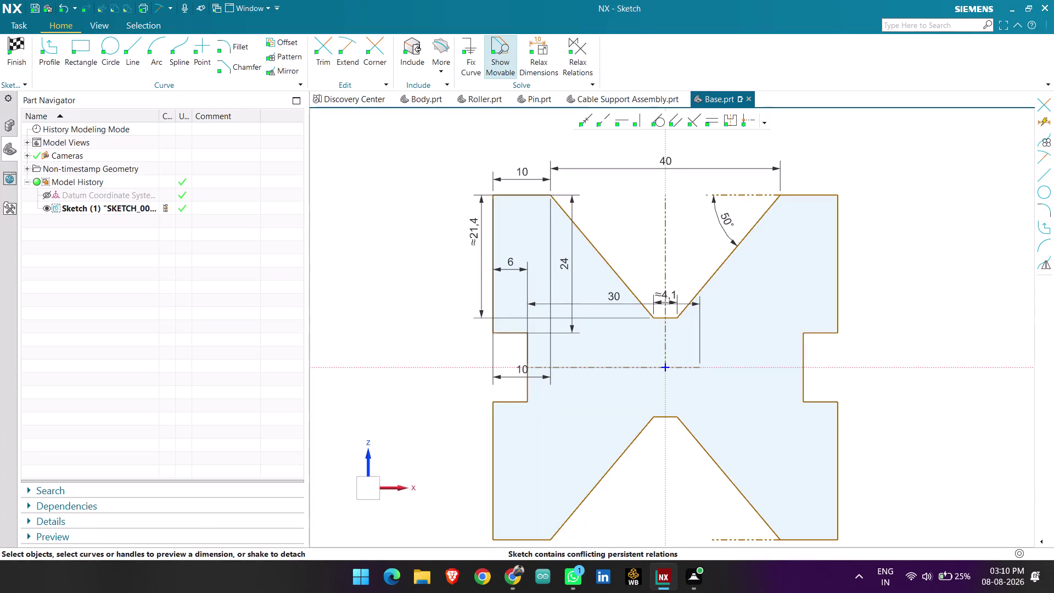
Dimension the top groove bottom corner to the top-right corner (≈21.4), then open its value.
key(d)
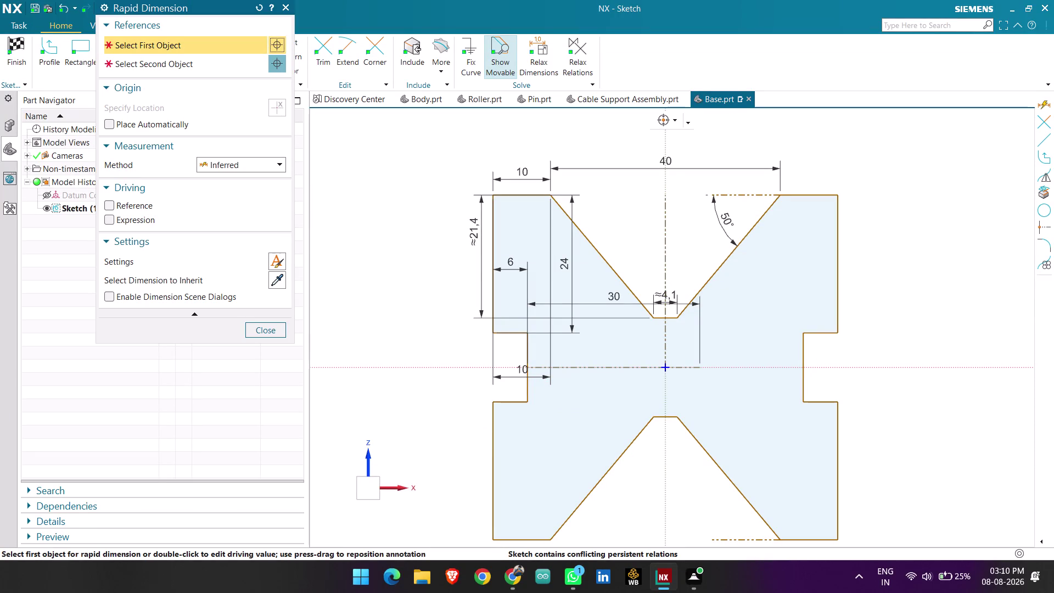
click(663, 318)
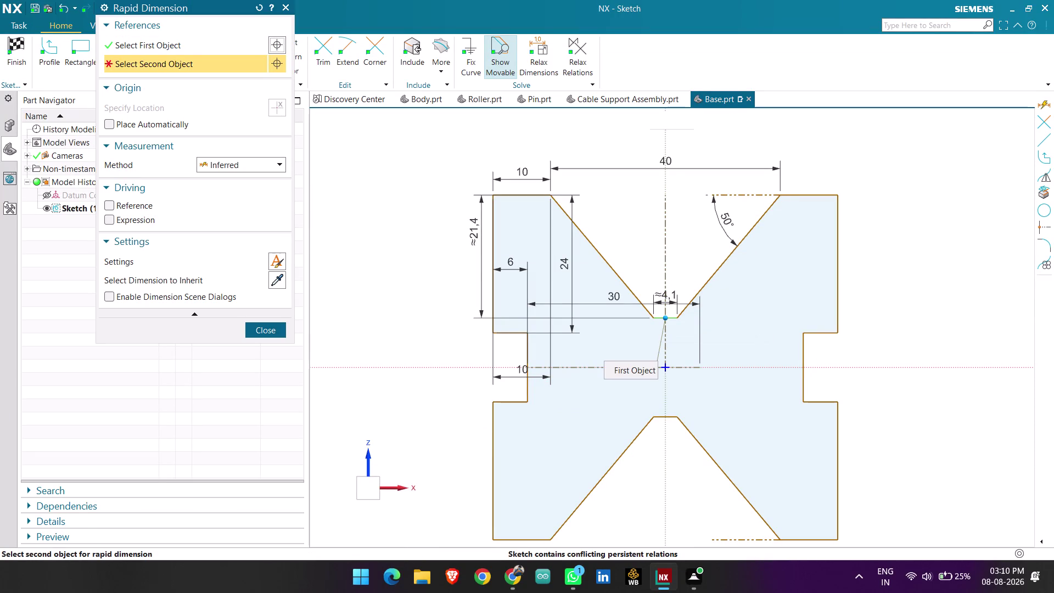
click(841, 196)
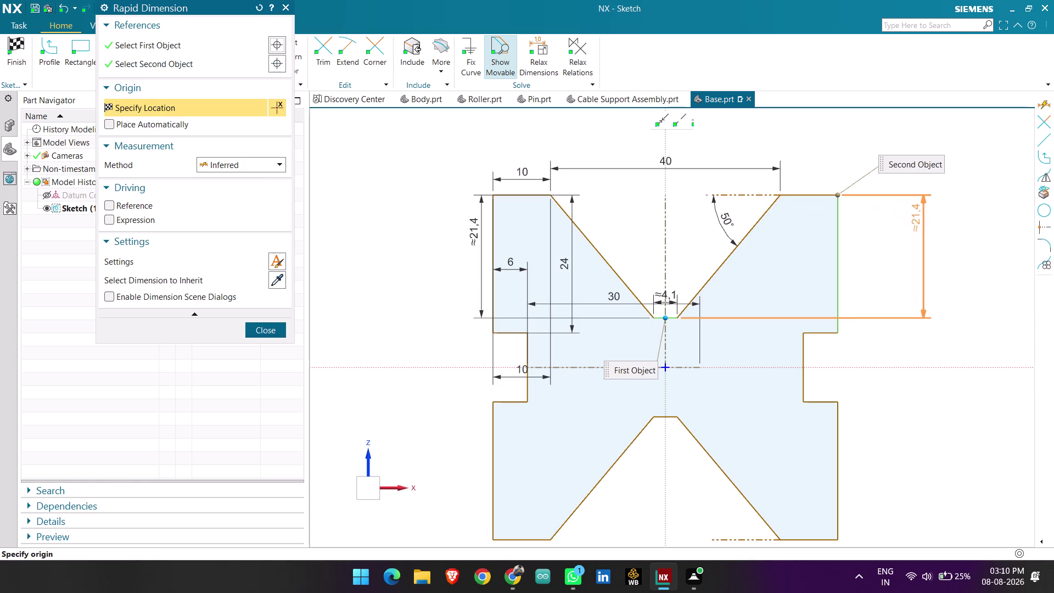
click(919, 229)
key(Escape)
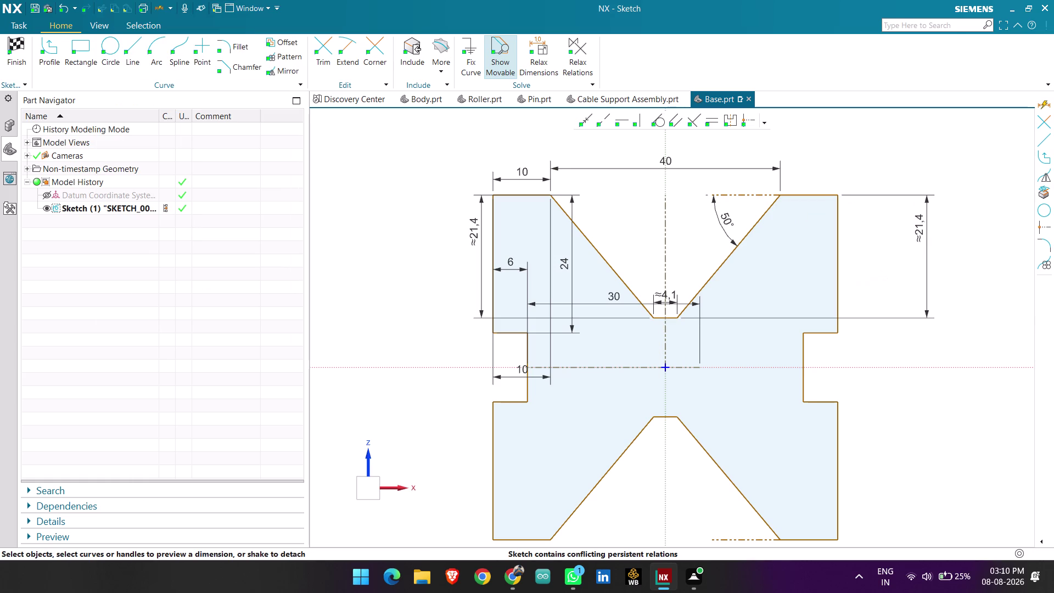
double_click(920, 228)
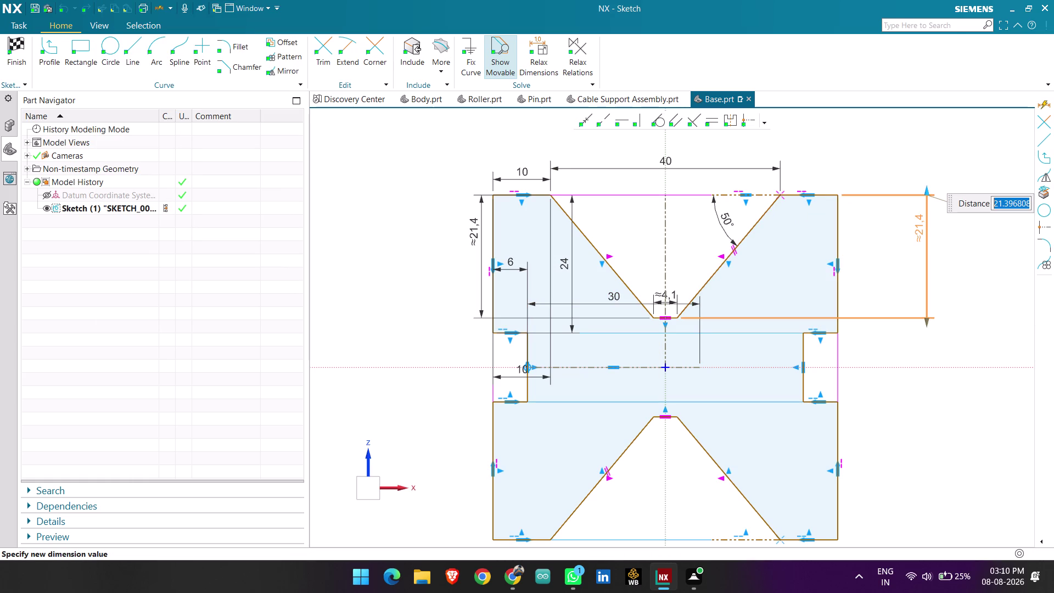
Set the new dimension to 20, then undo the groove distortion it caused.
text(20)
key(Return)
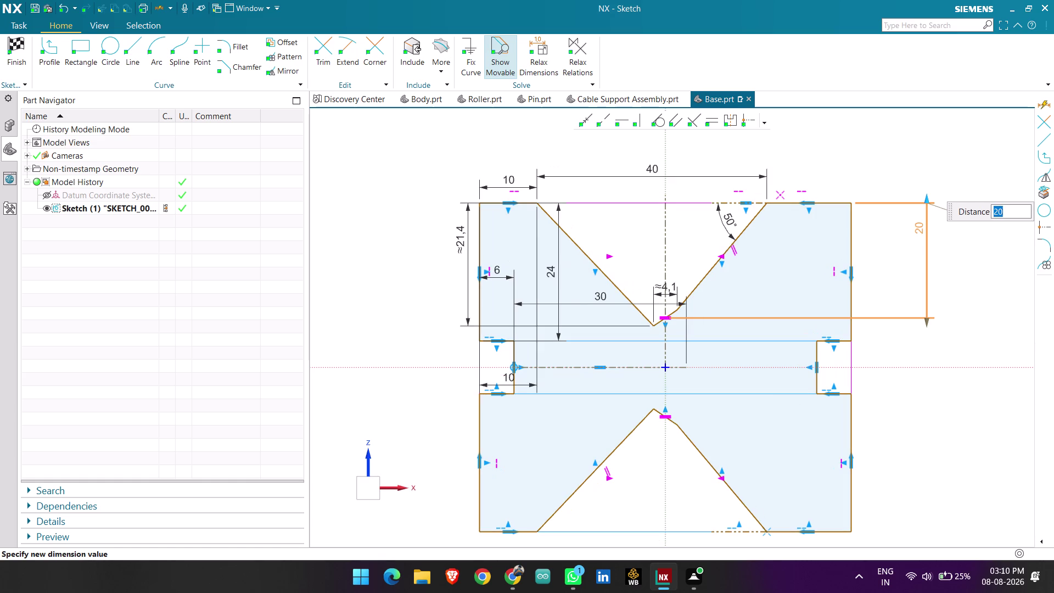
middle_click(976, 382)
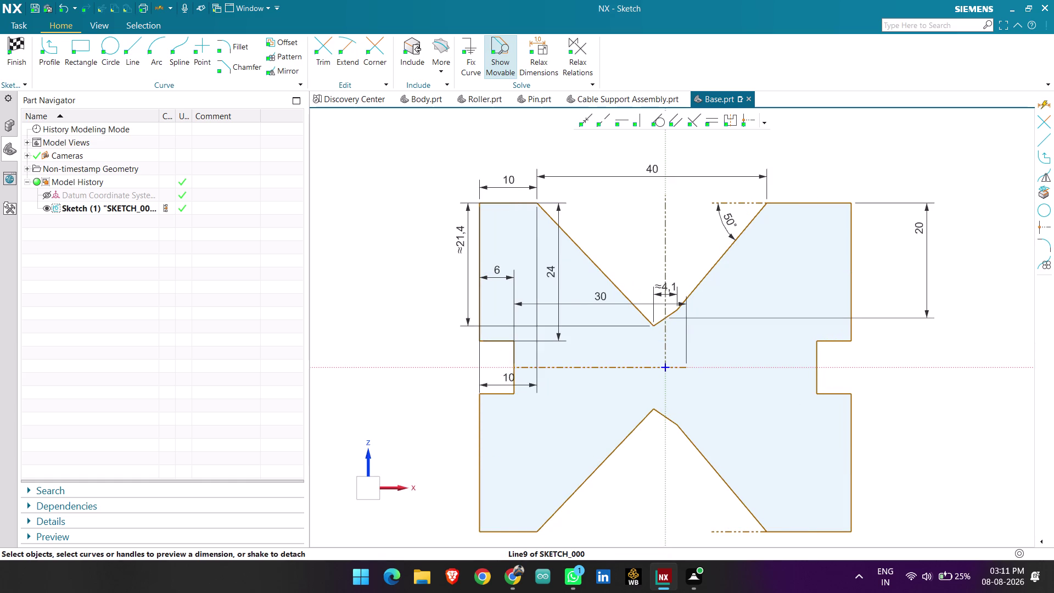
key(ctrl+z)
Delete the ≈4.1 groove-bottom dimension and change the right ≈21.4 dimension to 20.
click(675, 294)
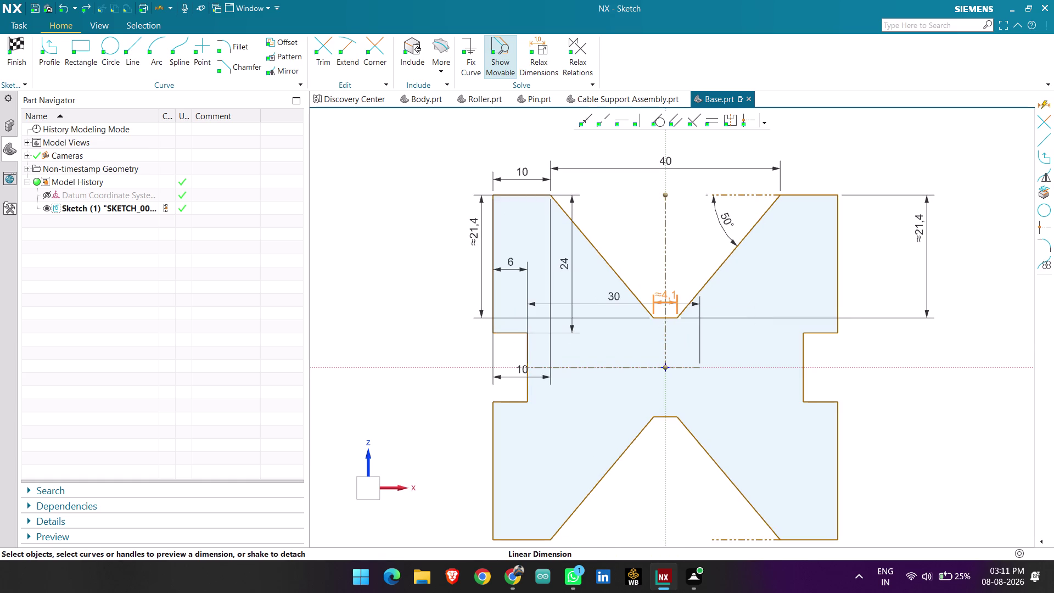
key(Delete)
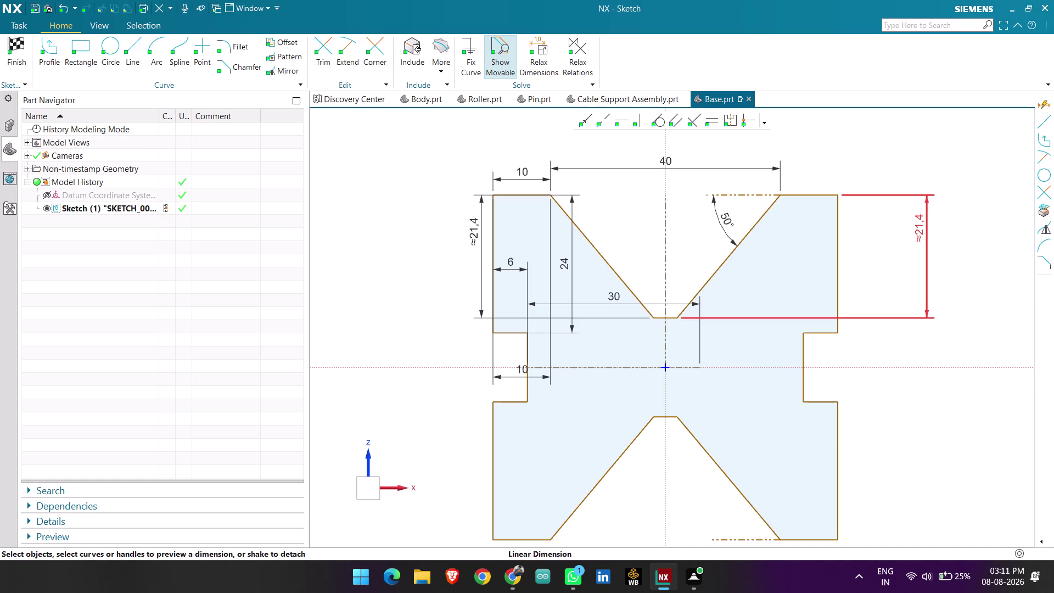
double_click(918, 231)
text(2)
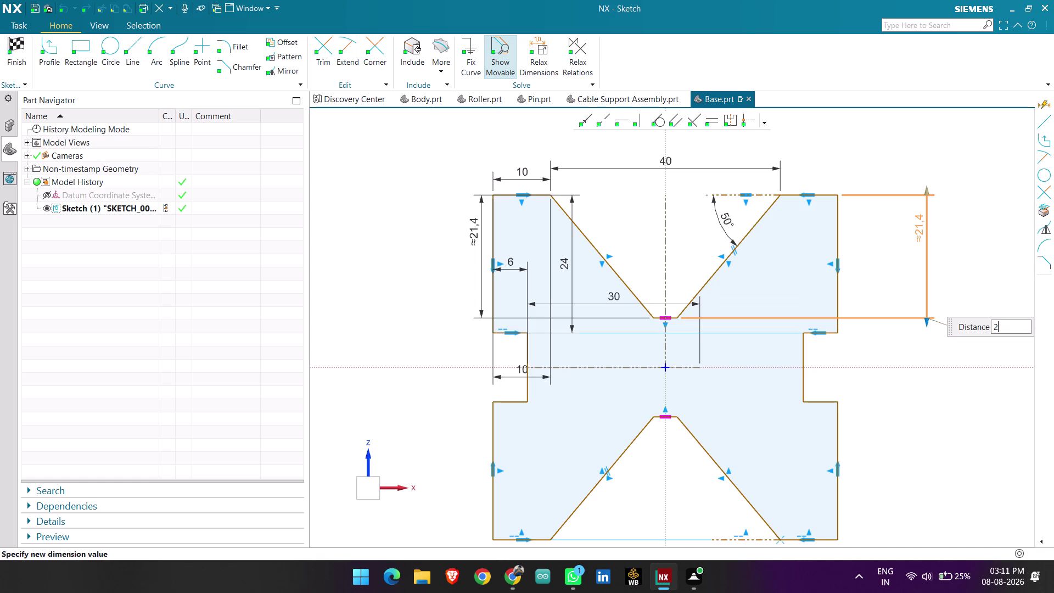
text(0)
key(Return)
key(Return)
middle_click(893, 248)
Undo the distortion again, delete the right ≈21.4 dimension, and start Make Collinear.
scroll(up, 3)
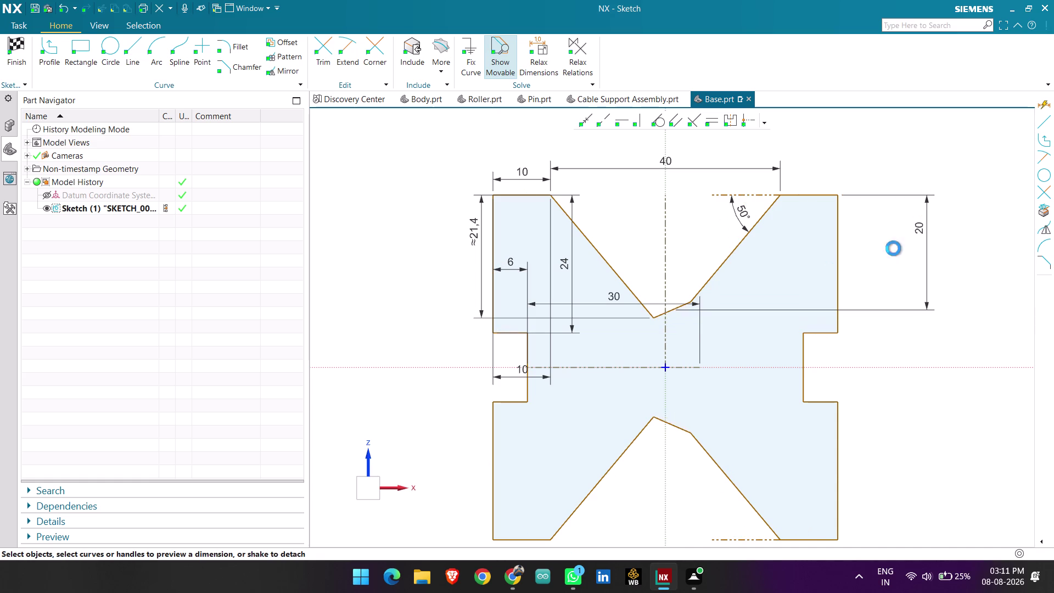
scroll(down, 3)
scroll(up, 3)
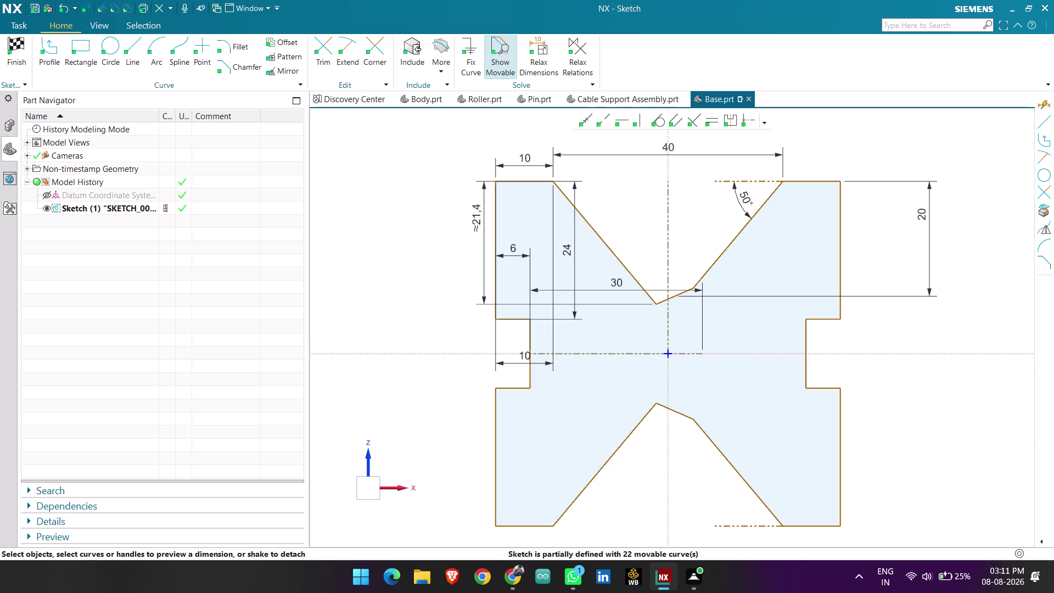
drag(613, 288, 613, 359)
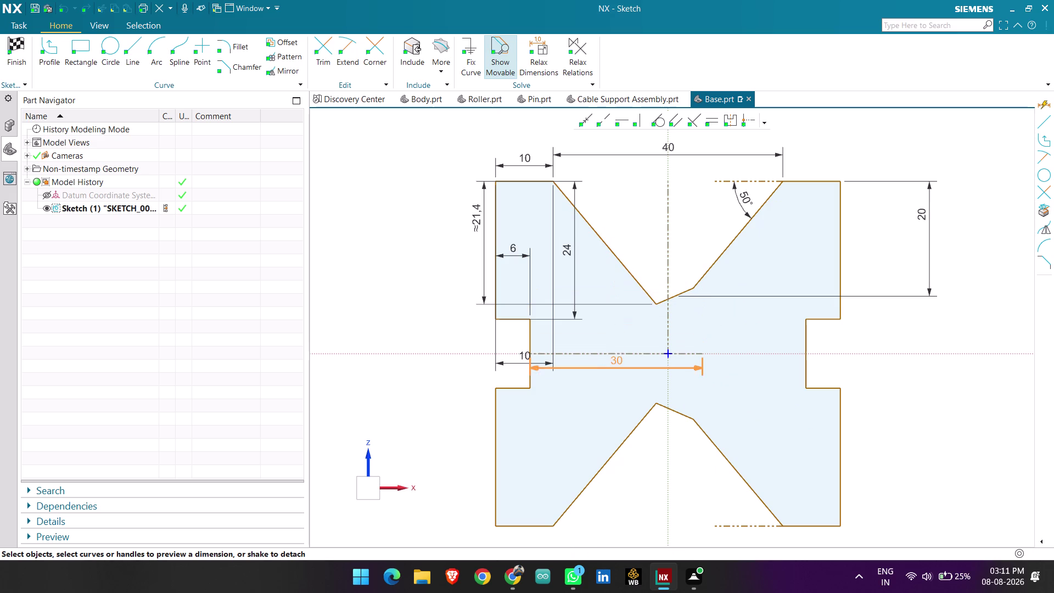
drag(612, 359, 614, 374)
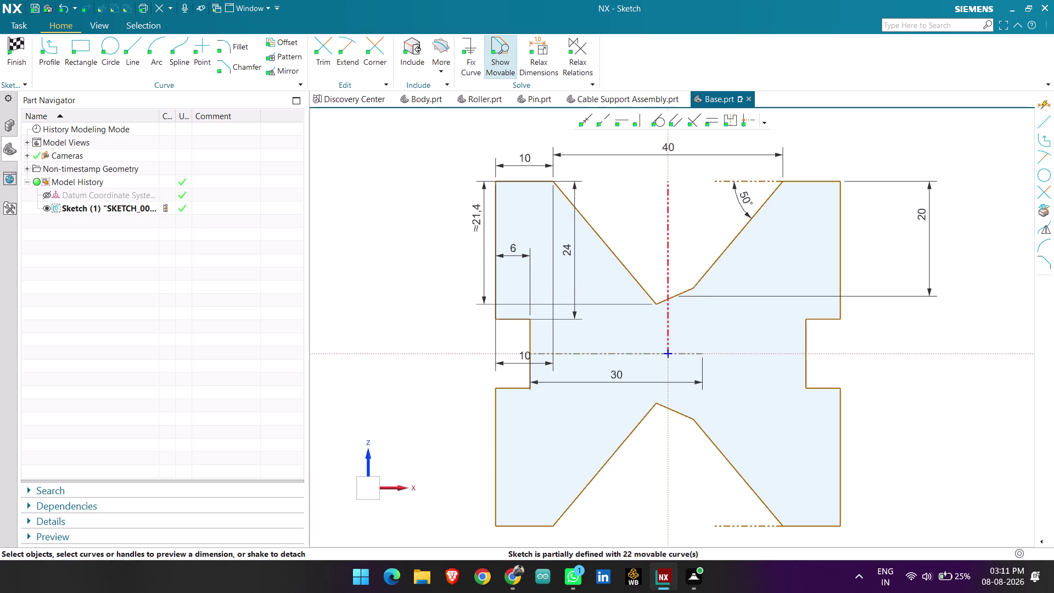
scroll(down, 3)
scroll(up, 3)
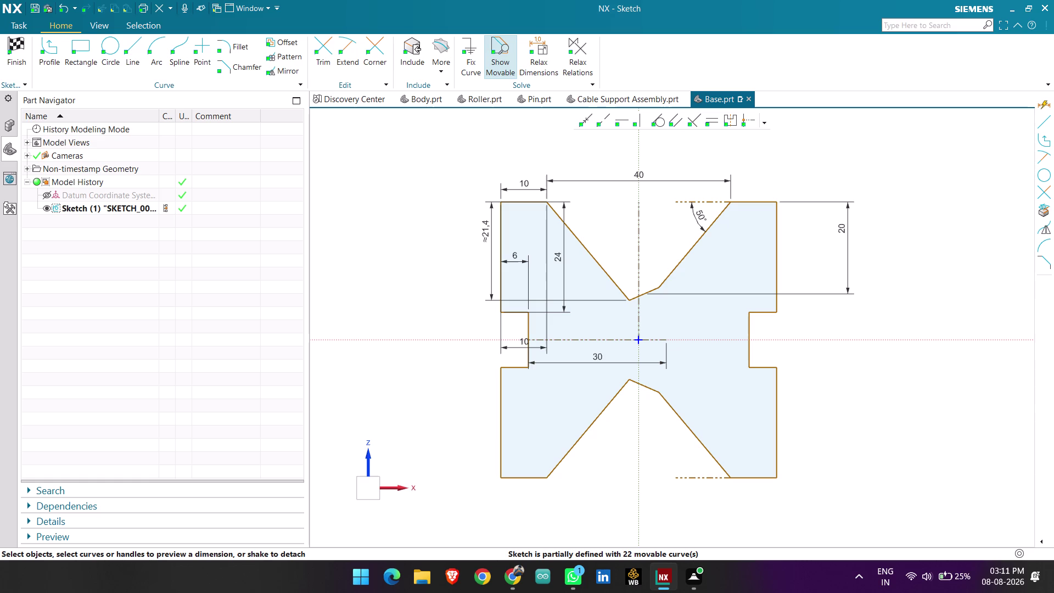
key(ctrl+z)
key(ctrl+z)
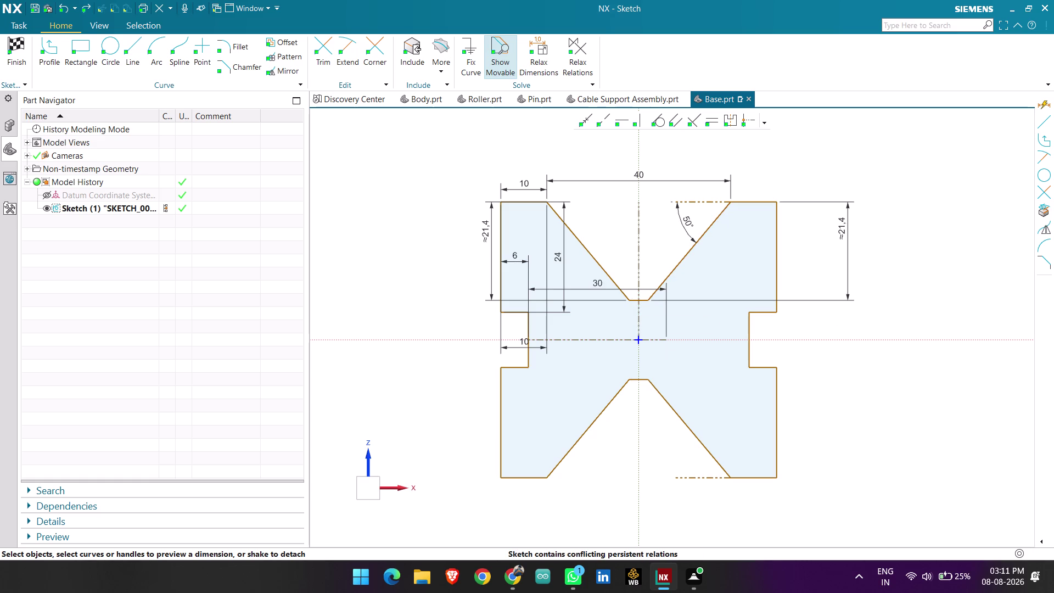
click(845, 240)
key(Delete)
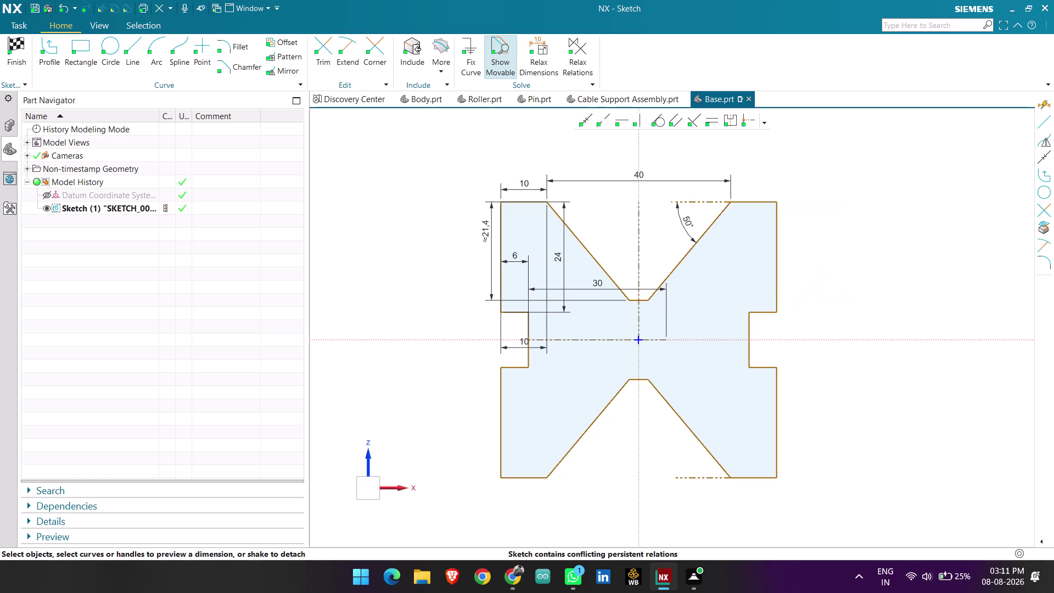
key(c)
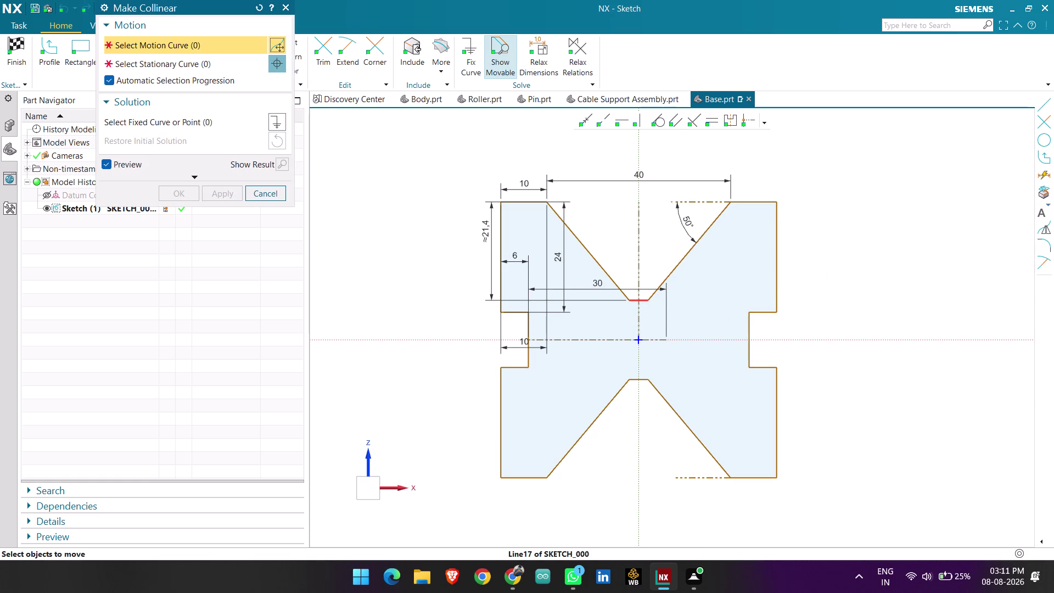
click(267, 193)
key(d)
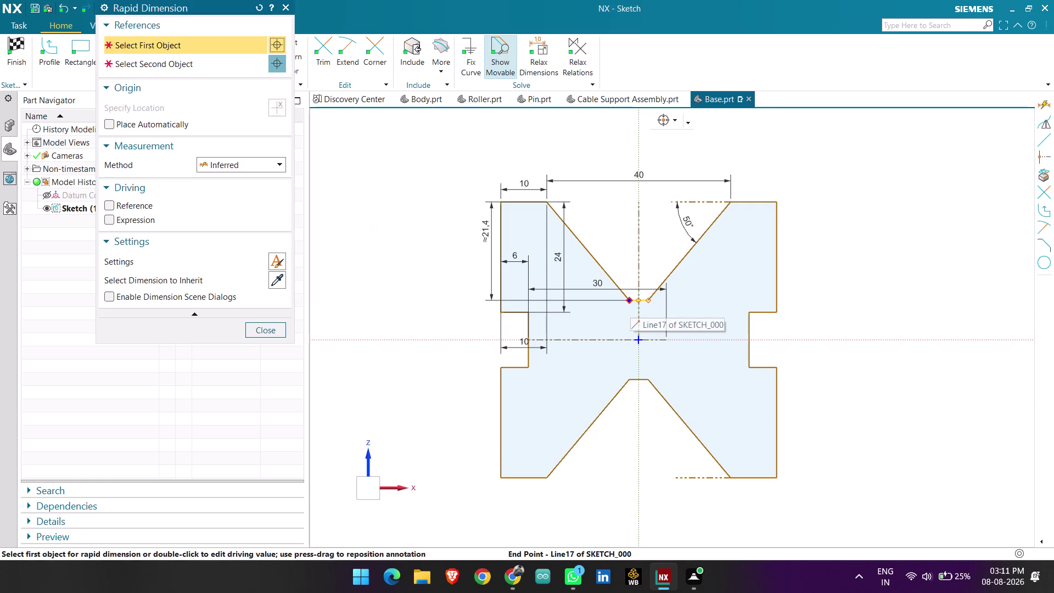
click(630, 301)
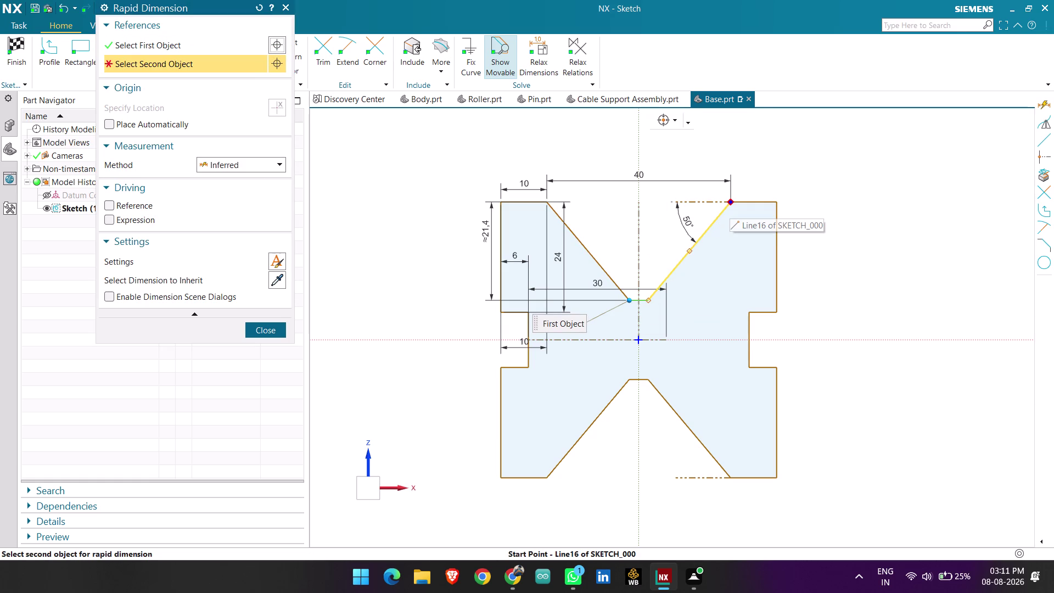
click(730, 204)
click(861, 231)
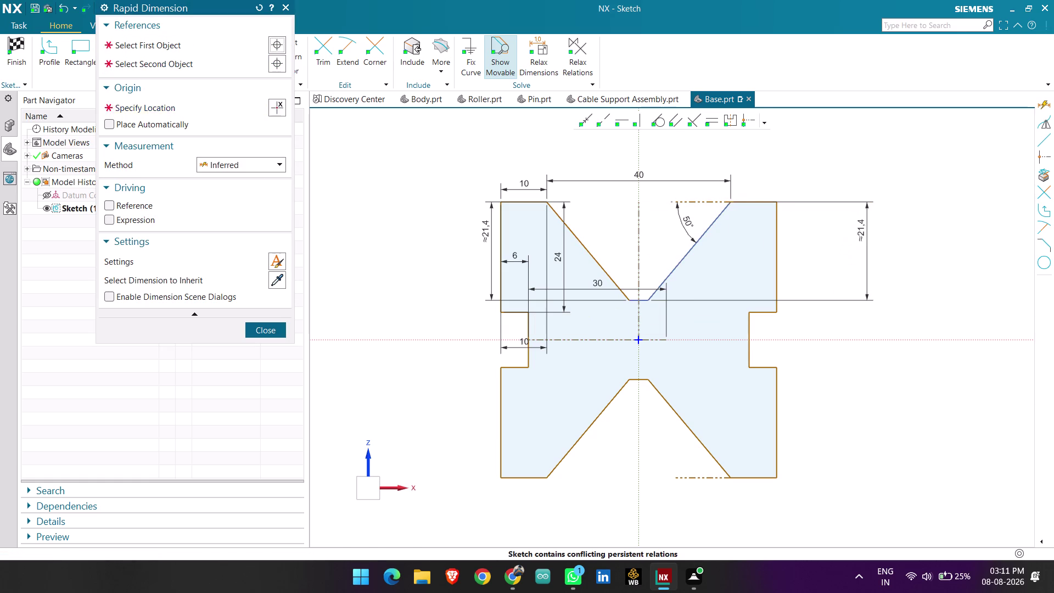
key(Escape)
double_click(858, 235)
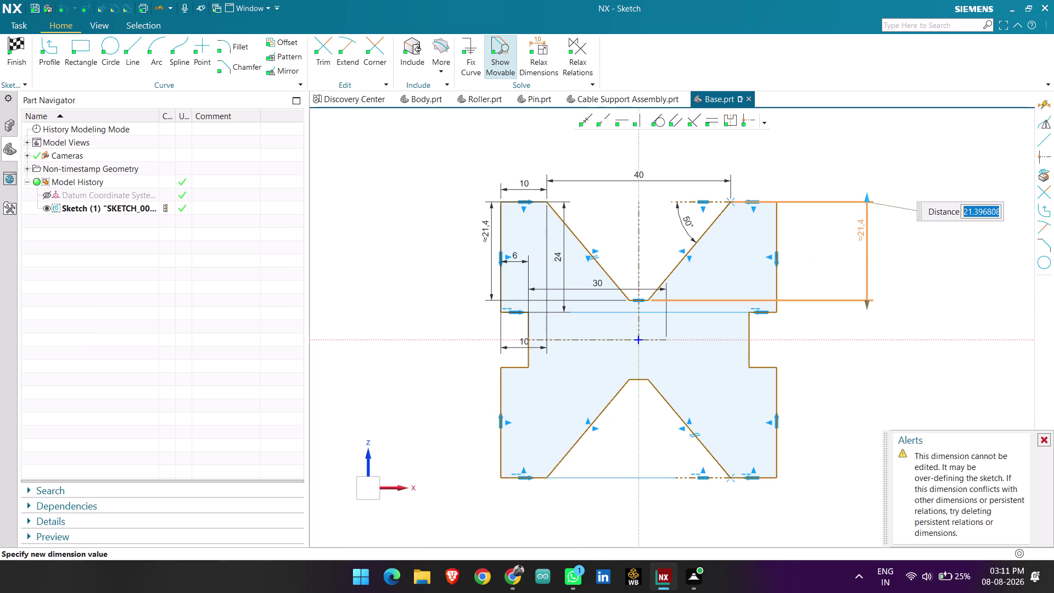
text(20)
key(Return)
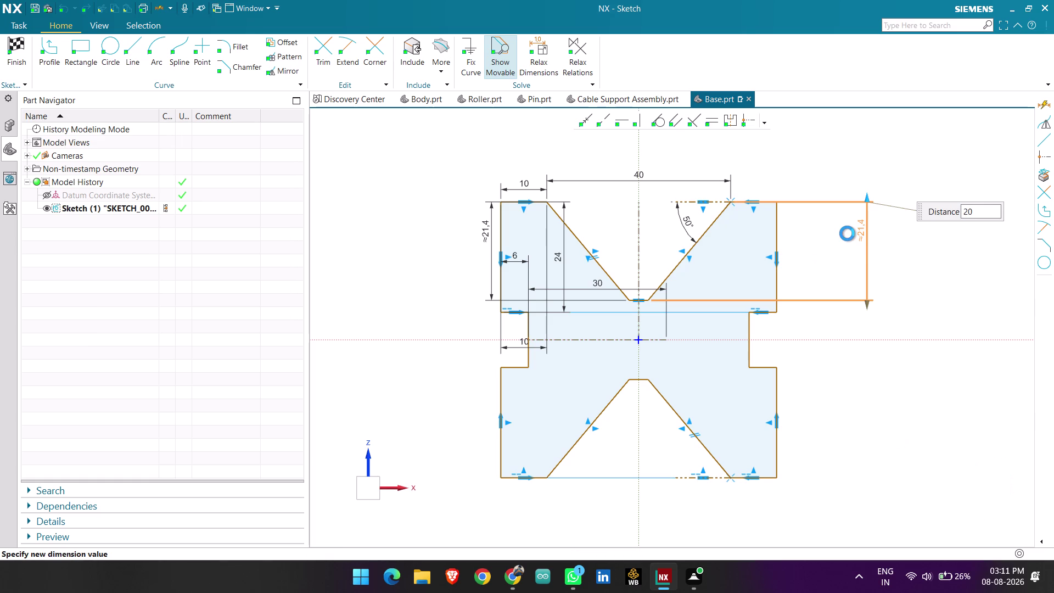
click(527, 309)
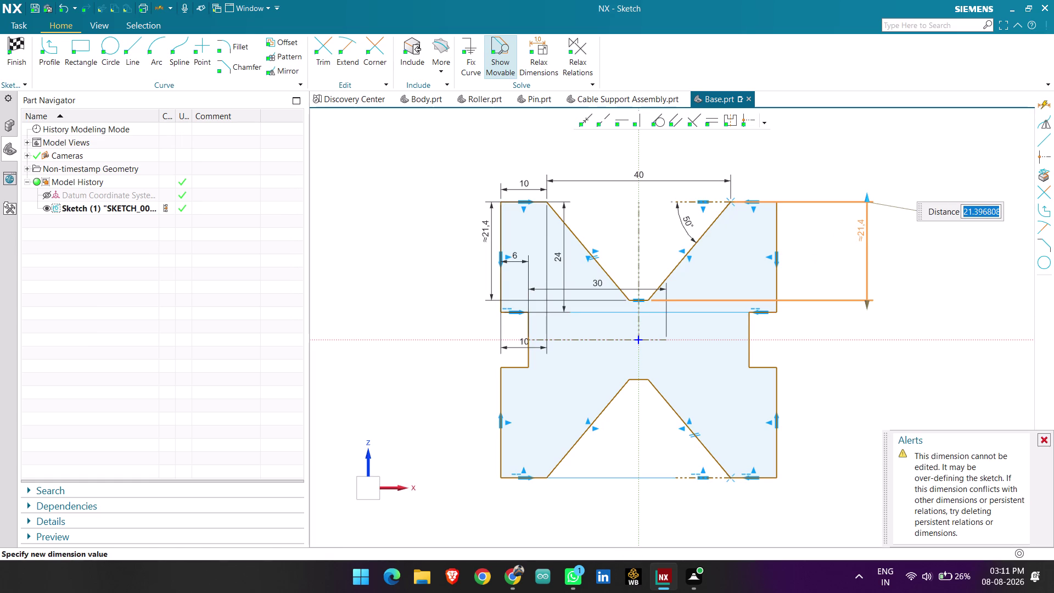
key(Escape)
click(869, 229)
key(Delete)
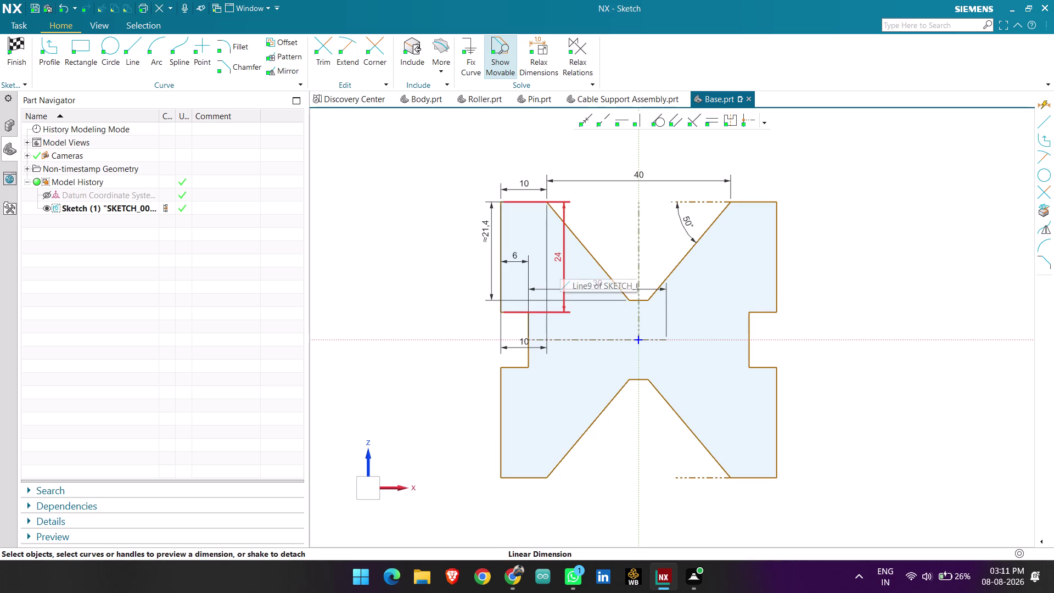
Add vertical dimensions of 24 for the lower notch and 36 for overall height.
drag(560, 265, 444, 265)
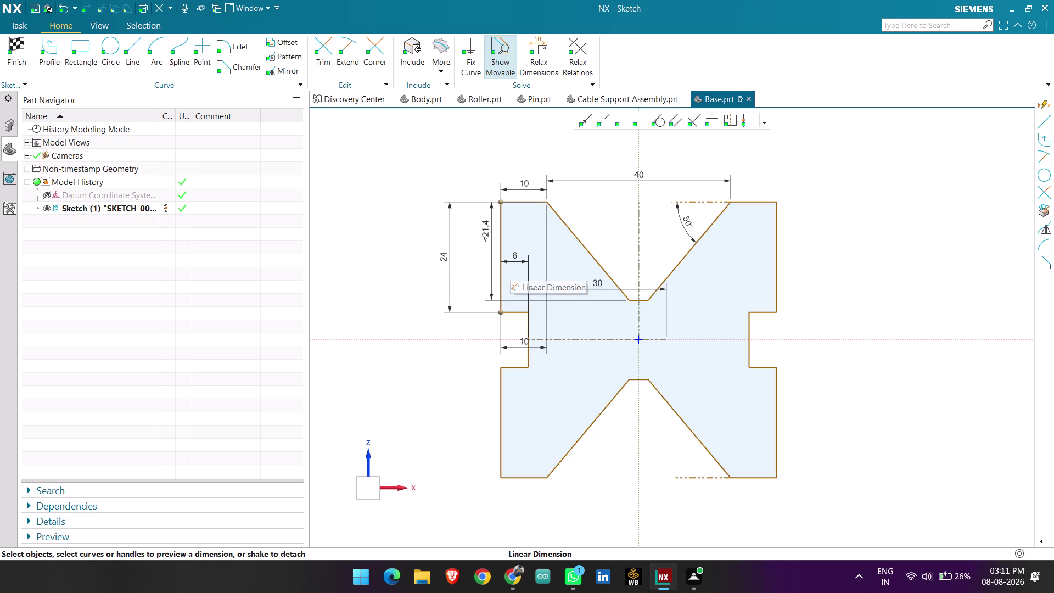
key(d)
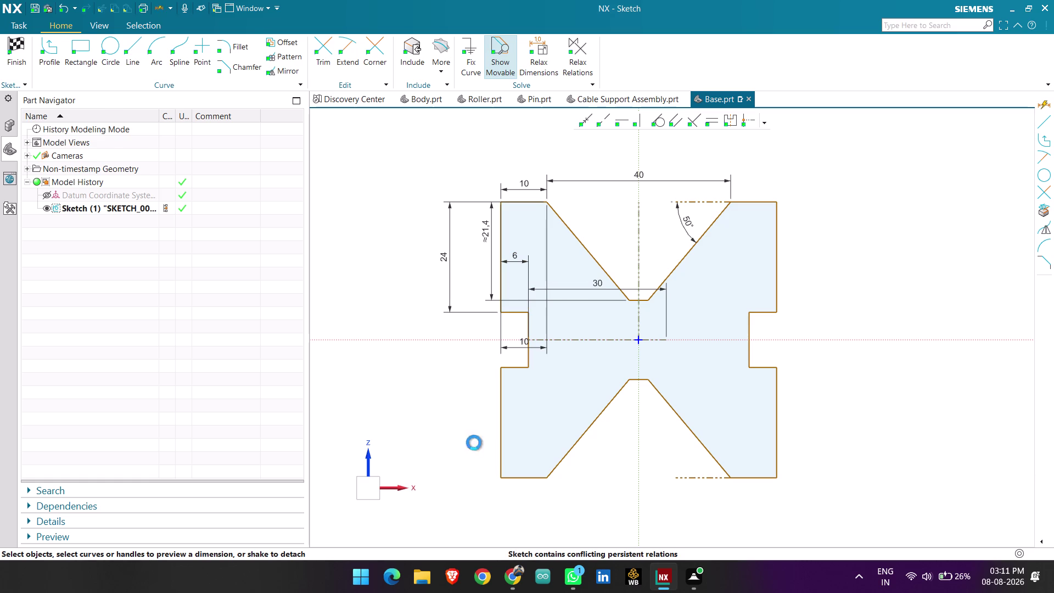
click(500, 477)
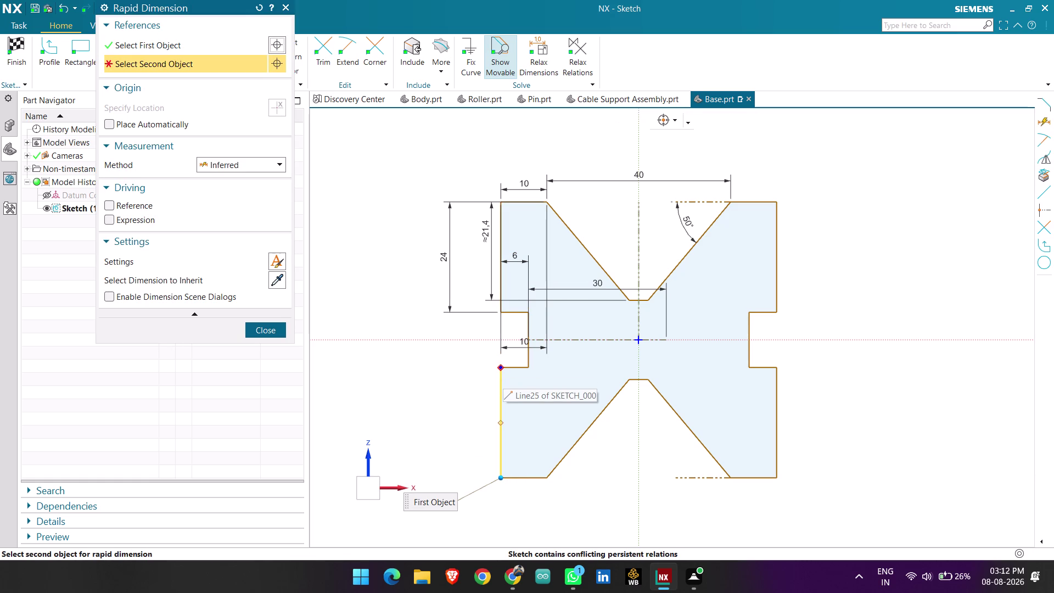
click(503, 370)
click(420, 368)
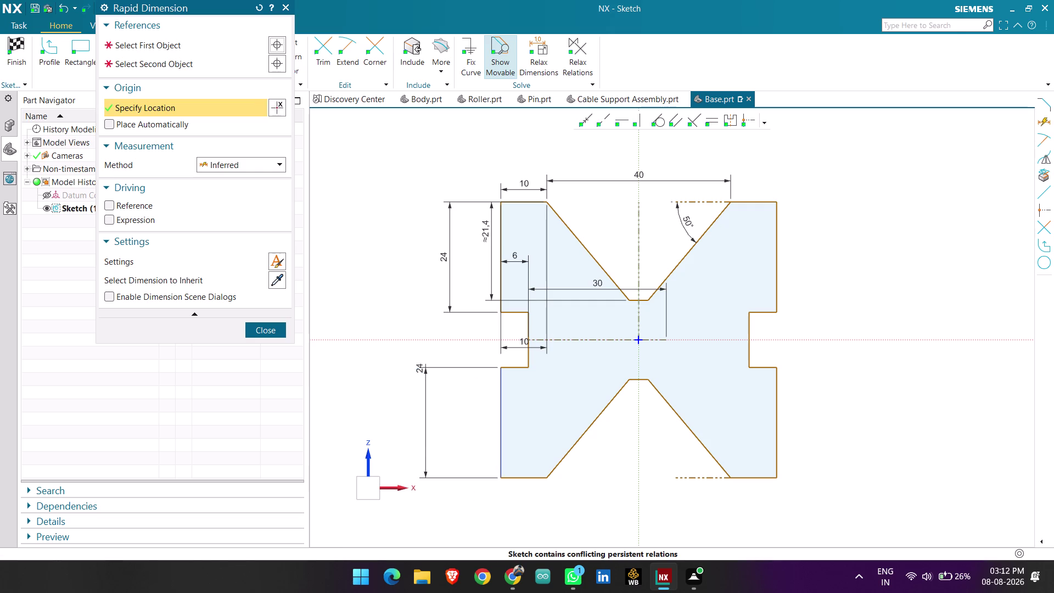
click(503, 478)
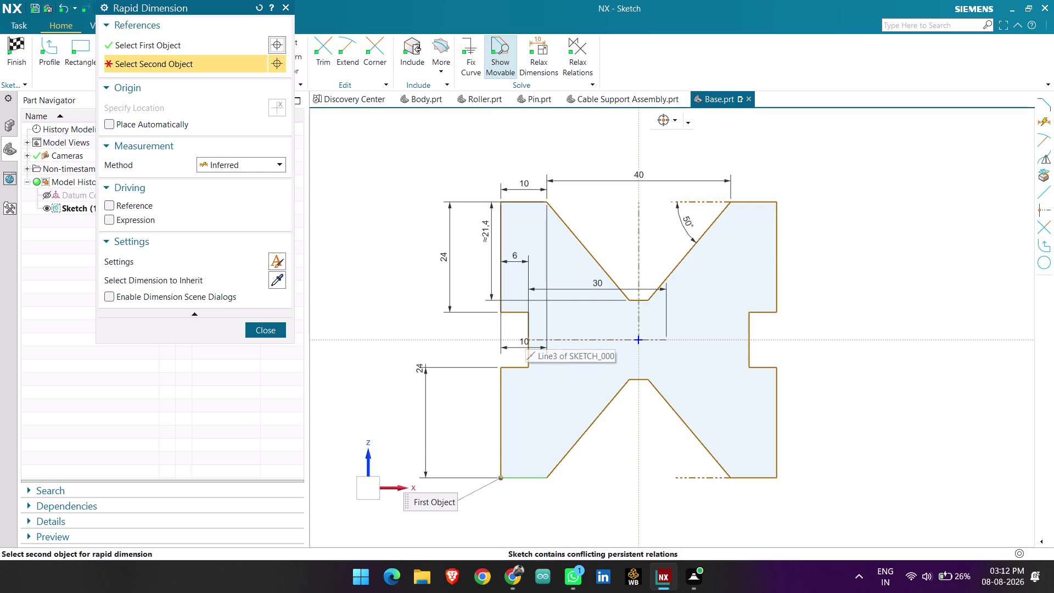
click(501, 314)
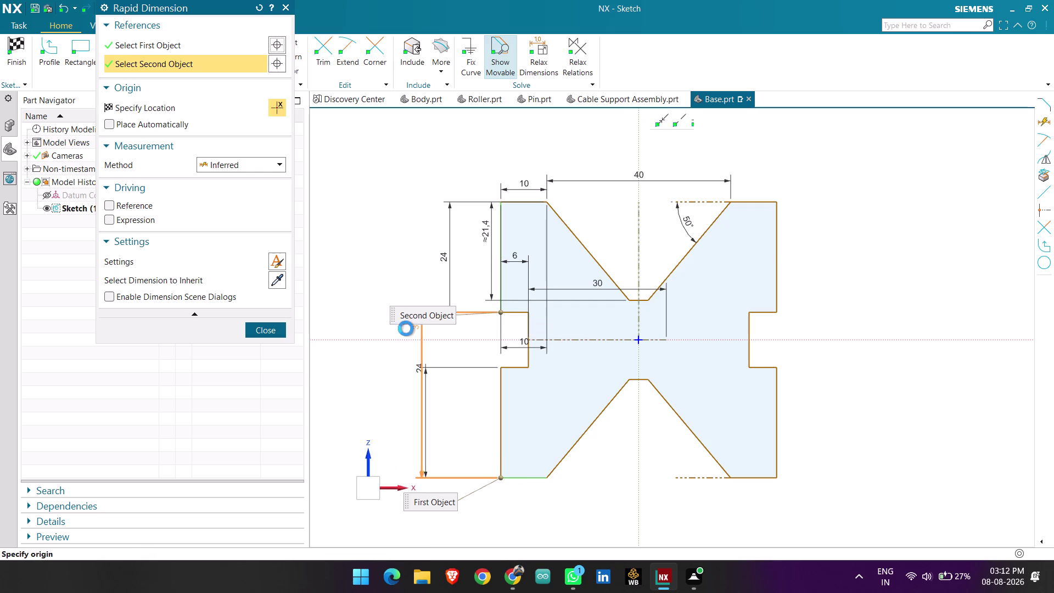
click(367, 367)
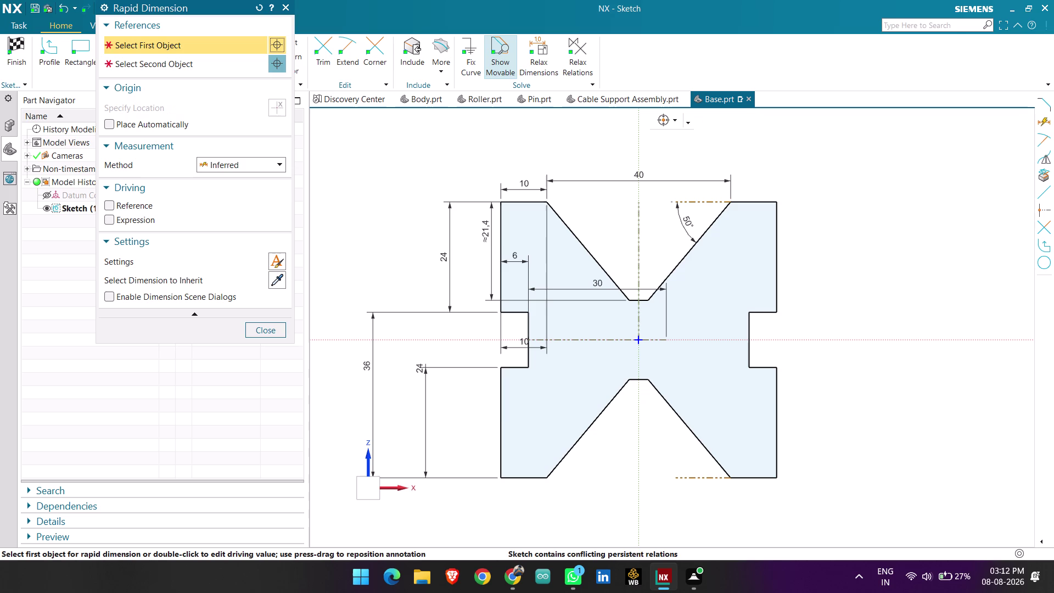
Dimension the lower V-groove depth from the bottom-left corner, then end dimensioning.
click(502, 478)
click(629, 379)
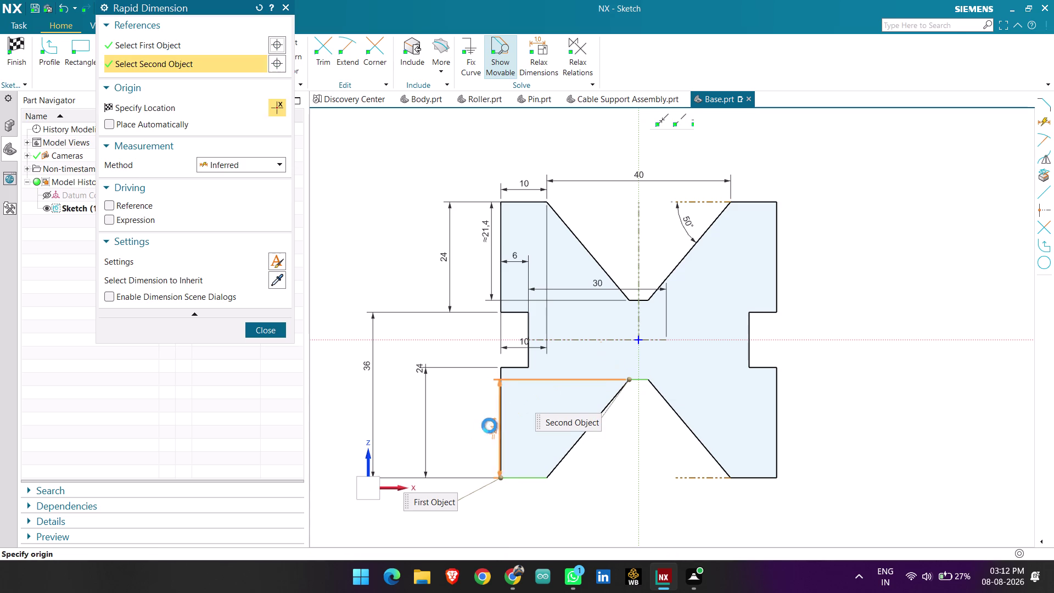
click(470, 438)
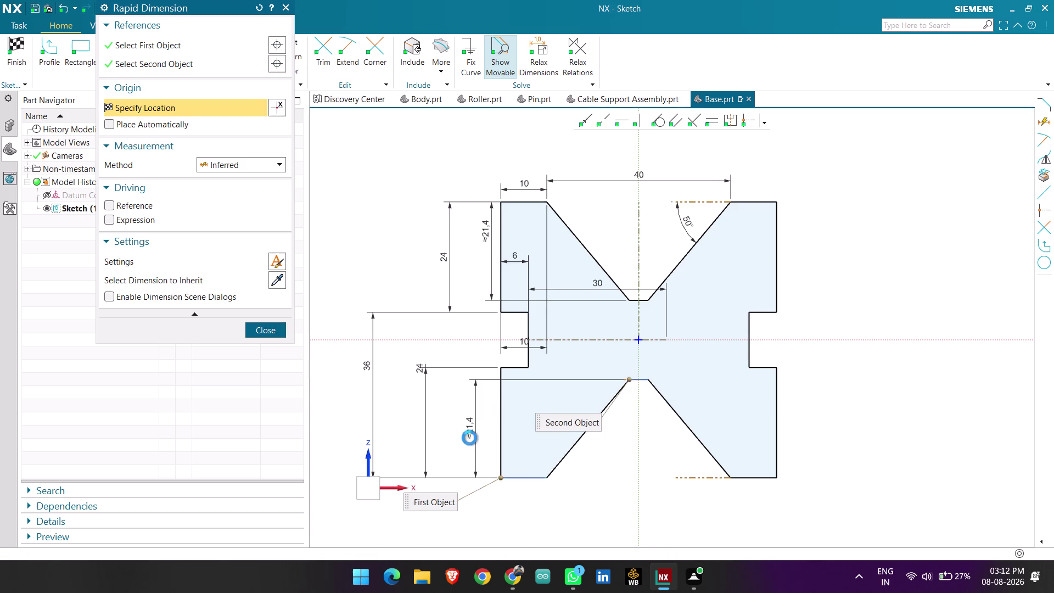
key(Escape)
click(468, 430)
Change the lower V-groove depth dimension from ≈21.4 to 20.
click(469, 430)
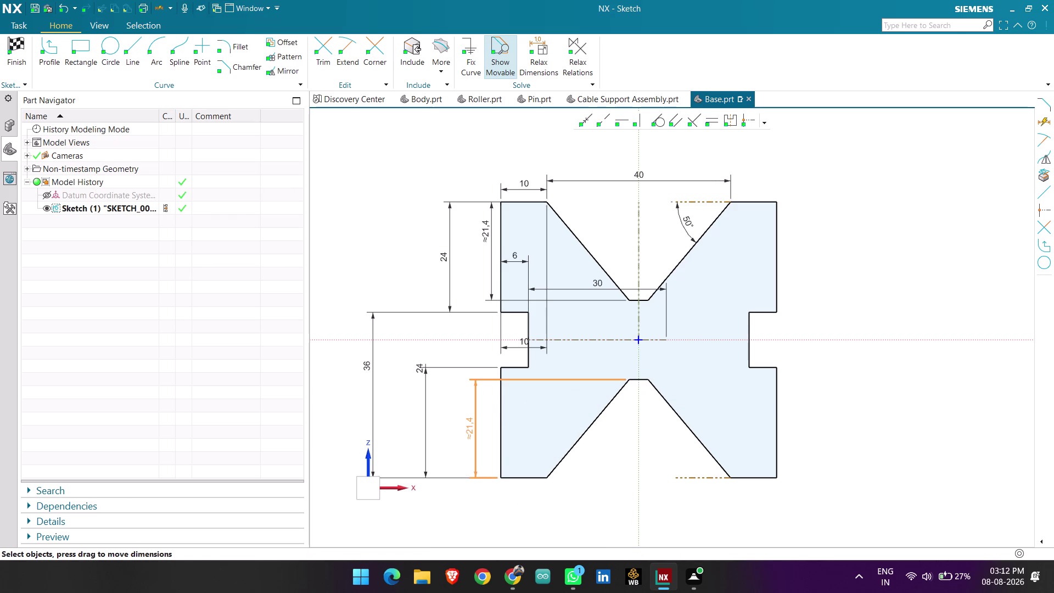
double_click(469, 430)
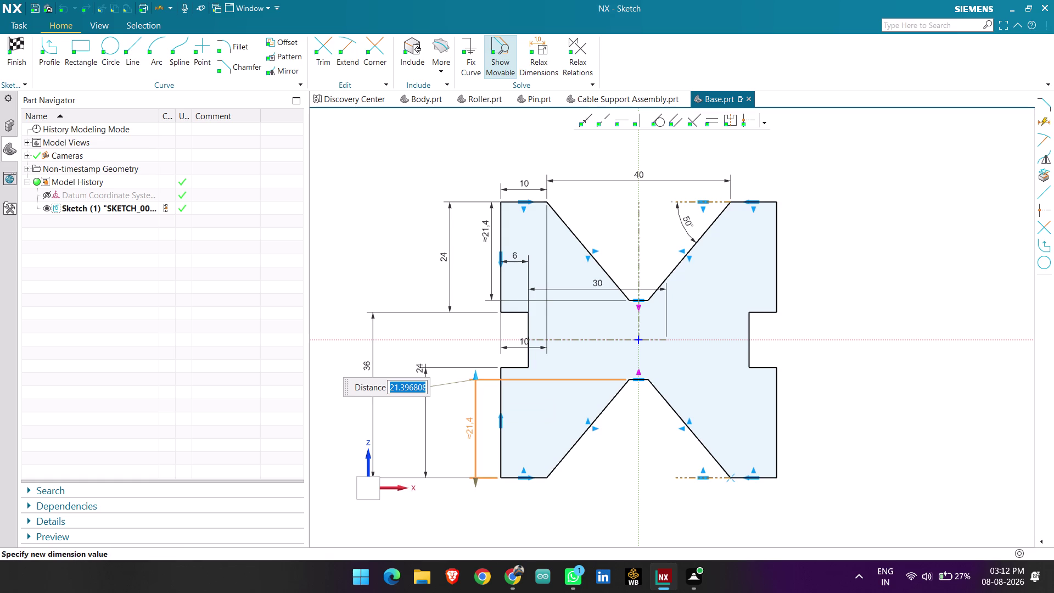
text(20)
key(Return)
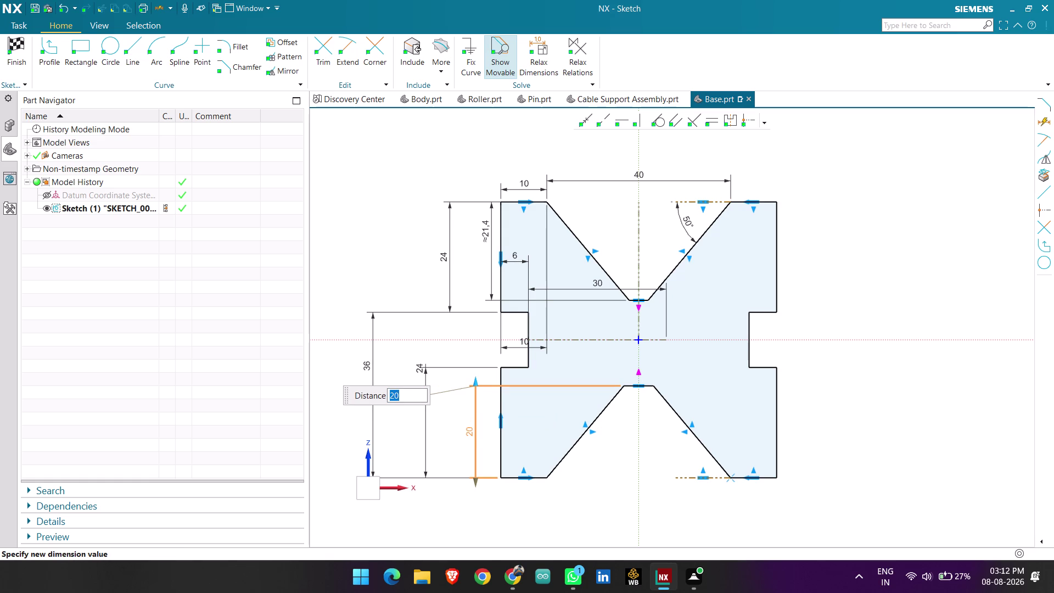
middle_click(493, 424)
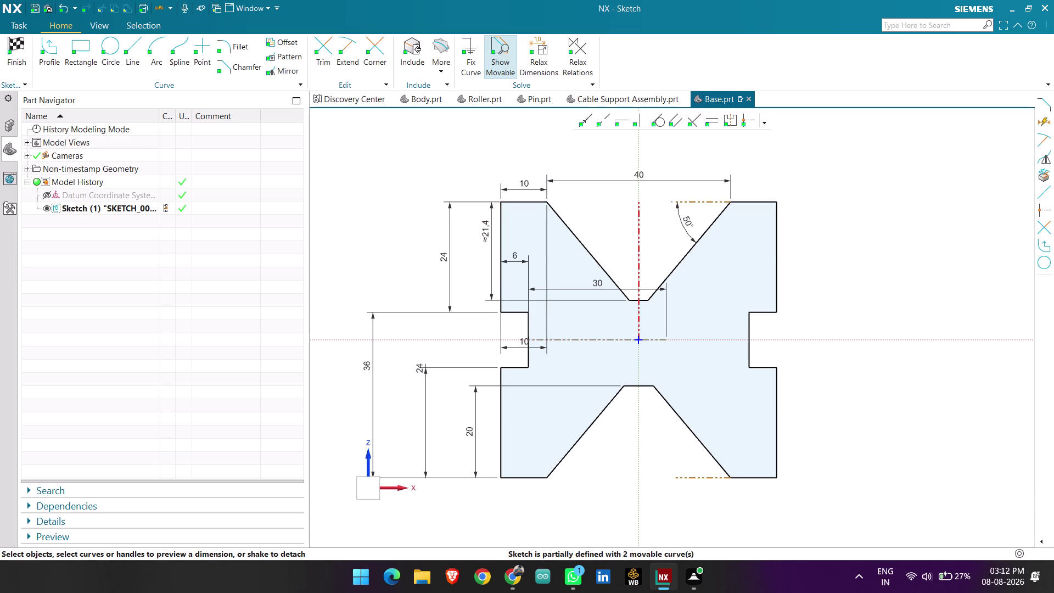
click(648, 174)
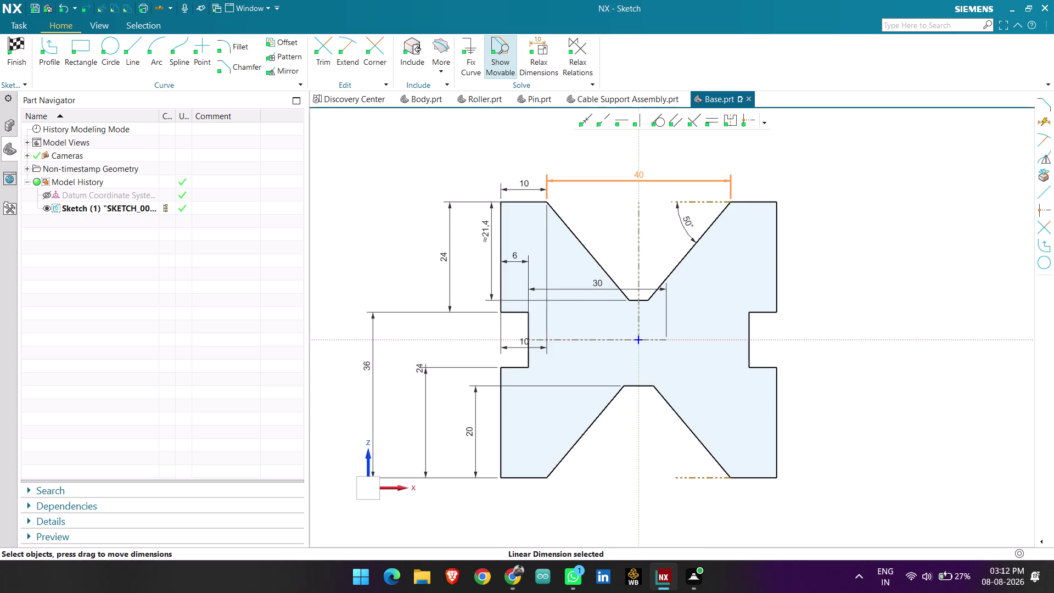
key(d)
click(629, 299)
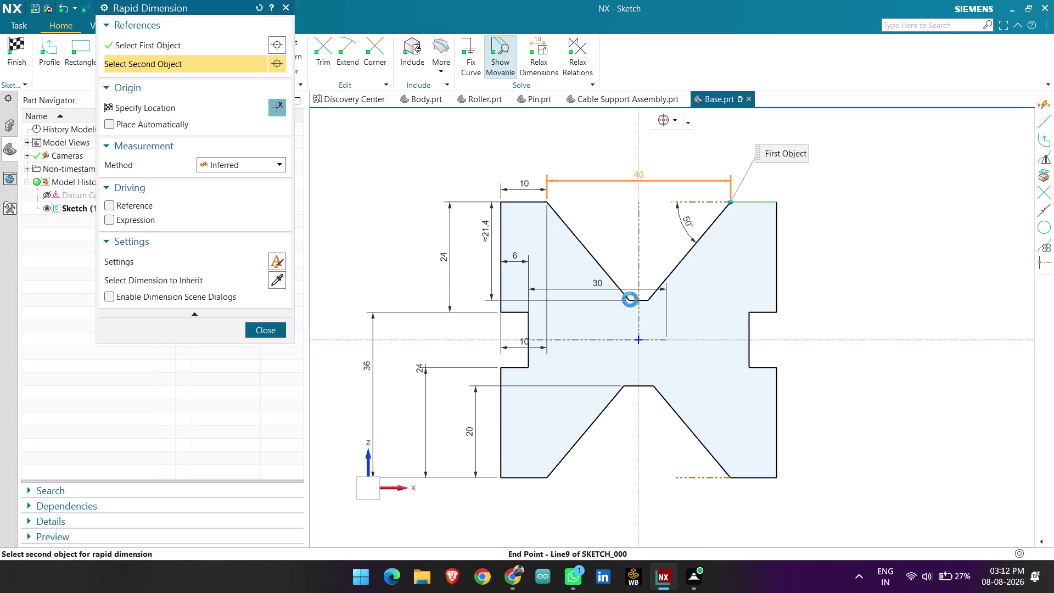
scroll(up, 3)
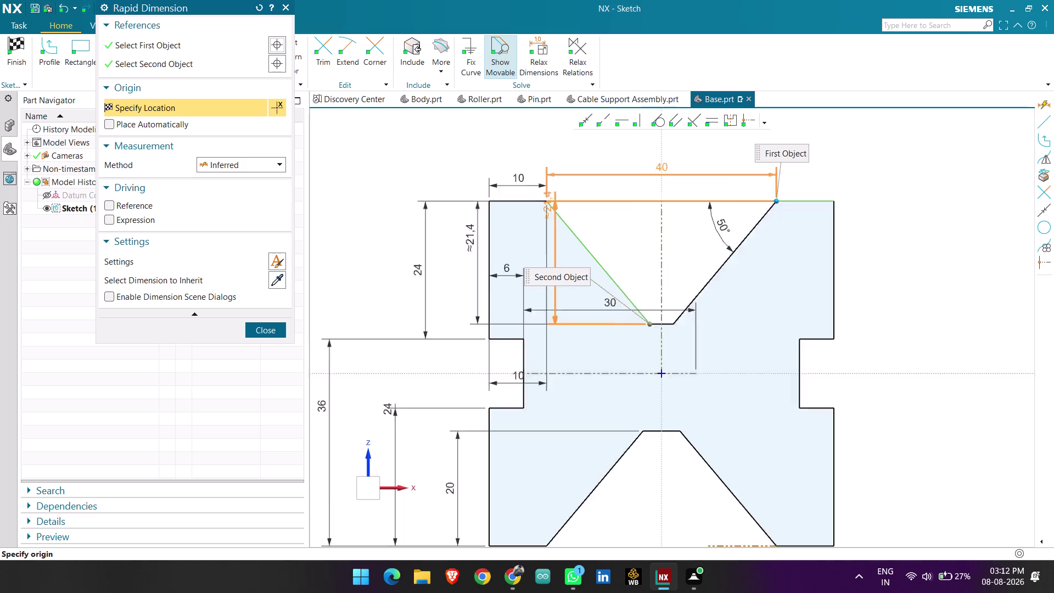
scroll(up, 3)
scroll(up, 3)
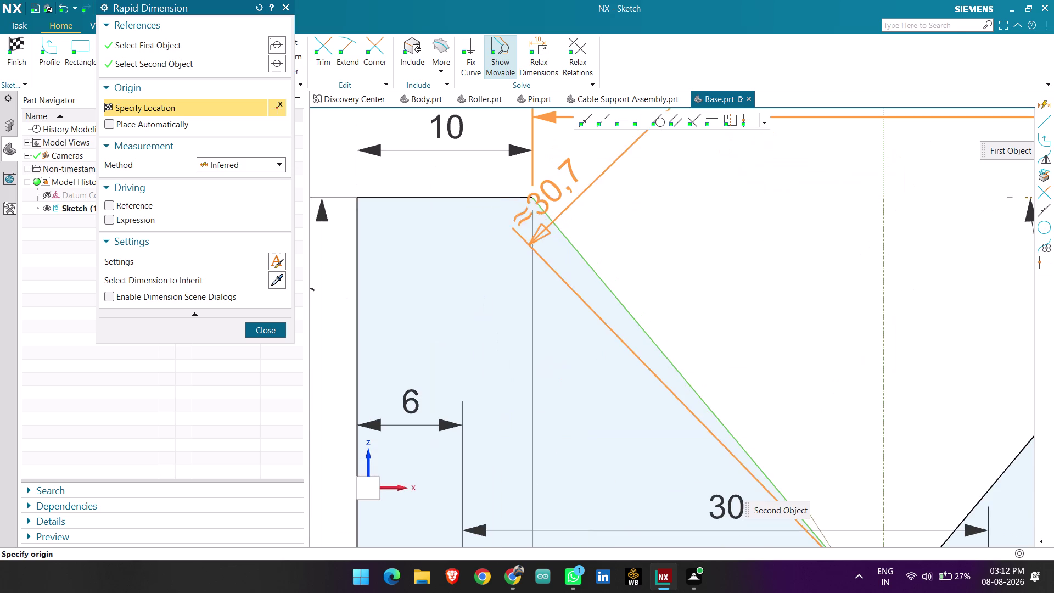
key(Escape)
key(Escape)
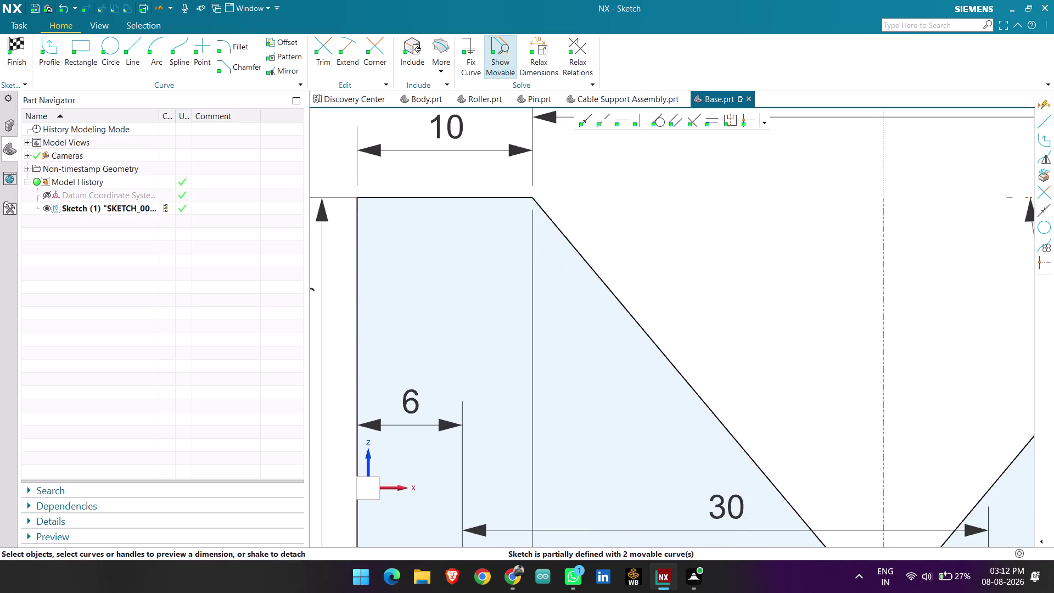
scroll(down, 3)
key(d)
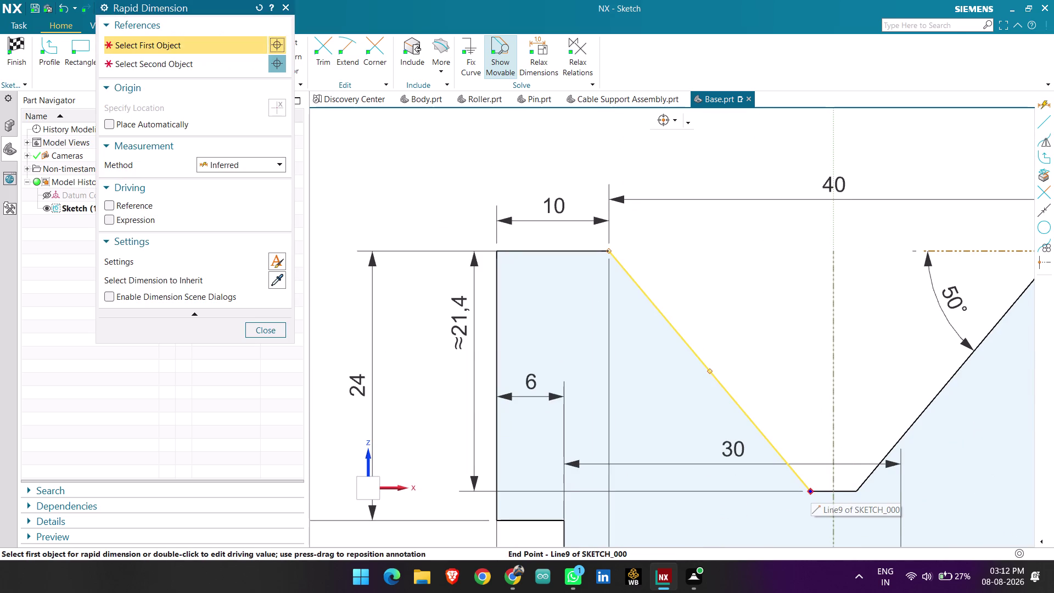
click(812, 492)
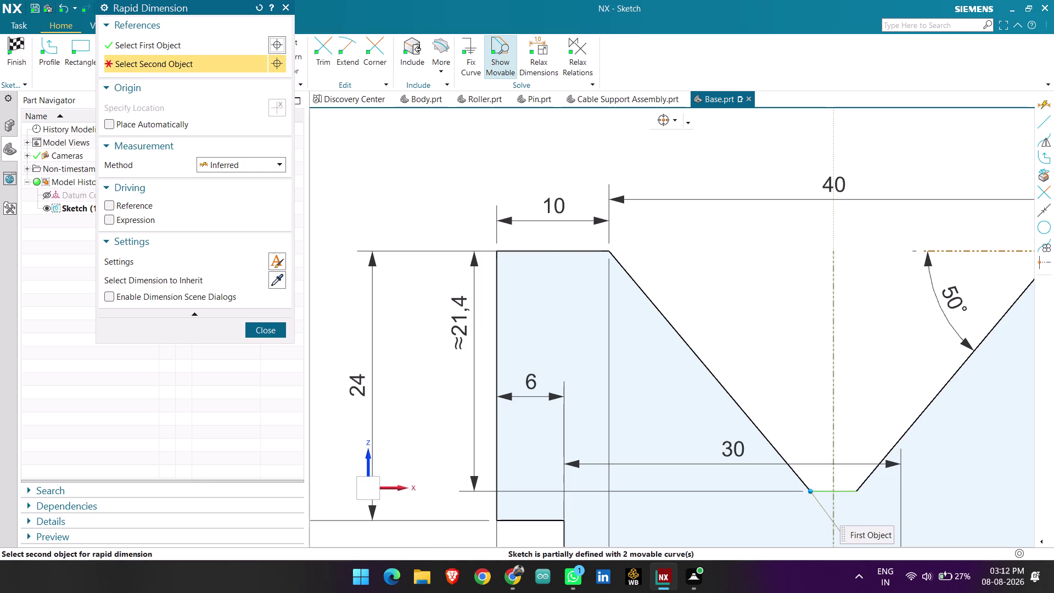
click(611, 249)
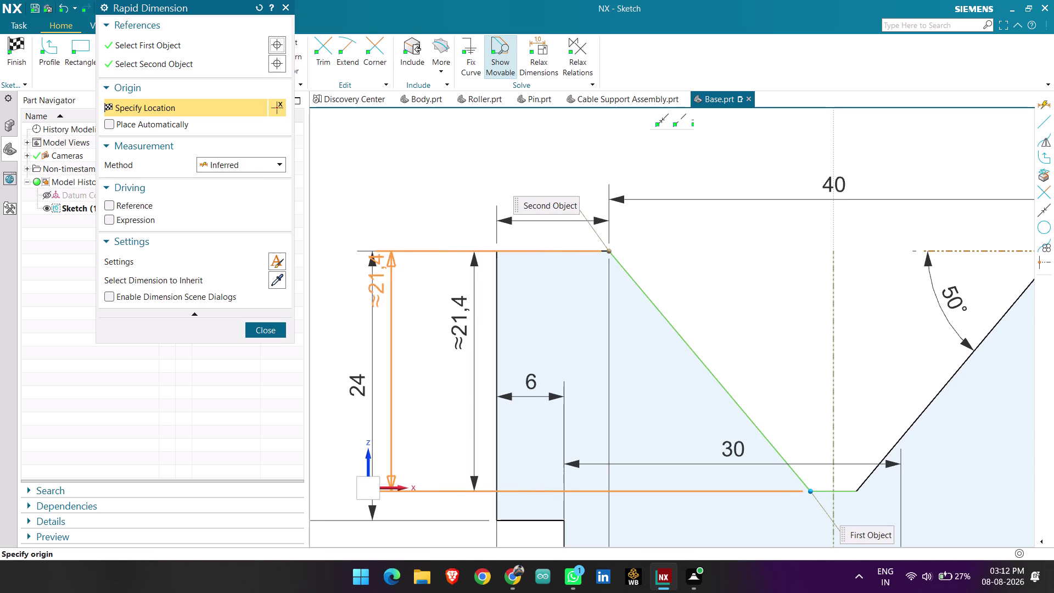
click(323, 314)
key(Escape)
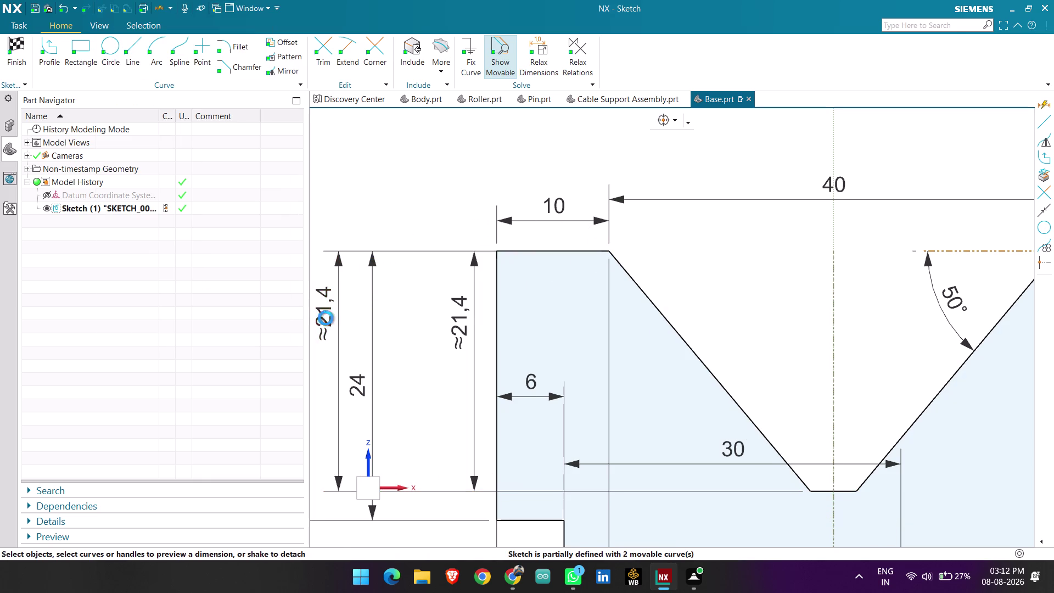
double_click(321, 313)
text(2)
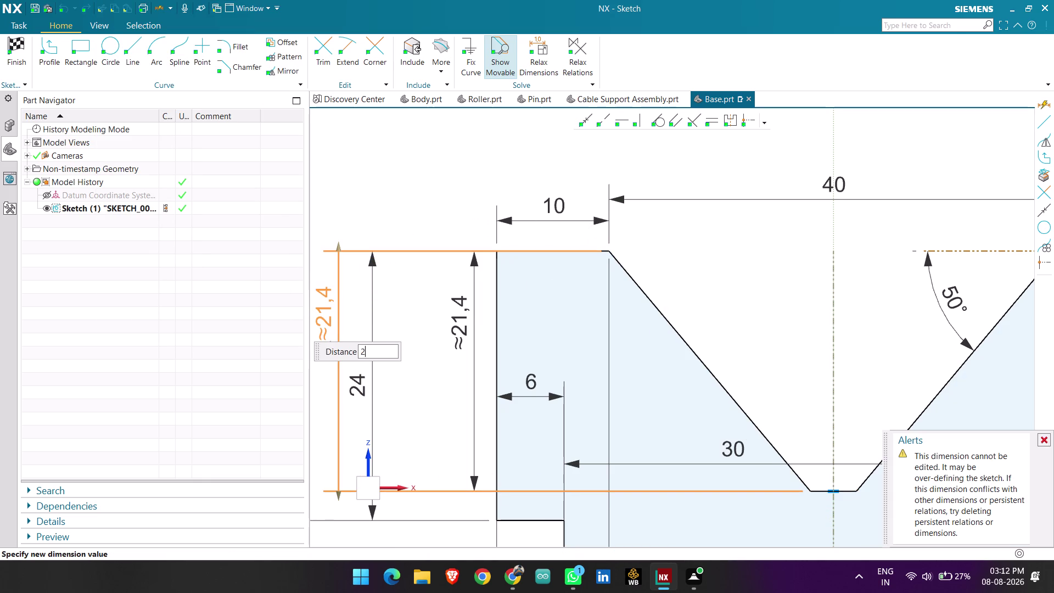
text(0)
key(Return)
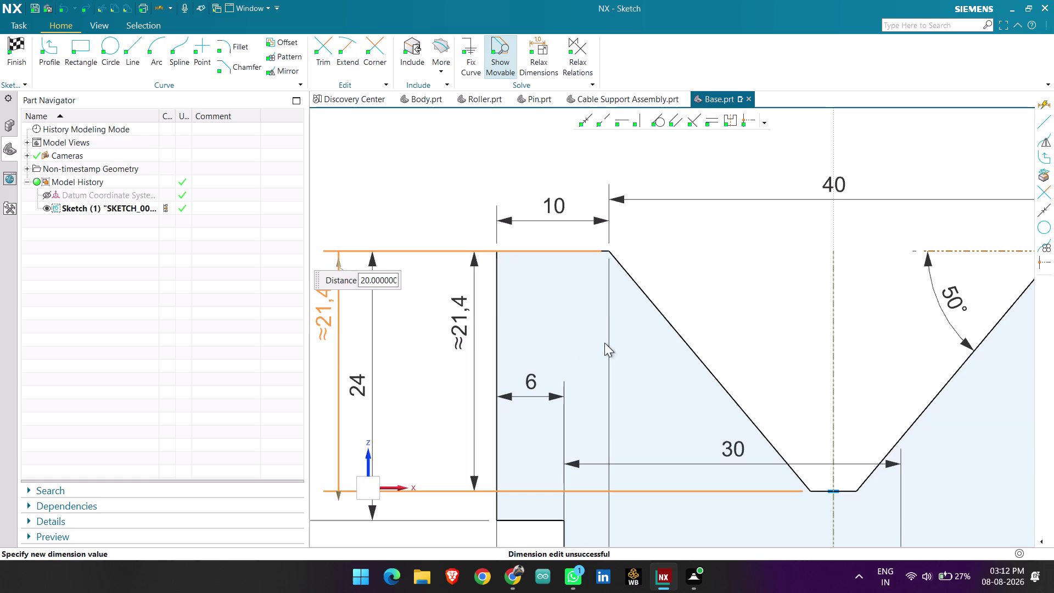
click(532, 297)
scroll(down, 3)
key(Escape)
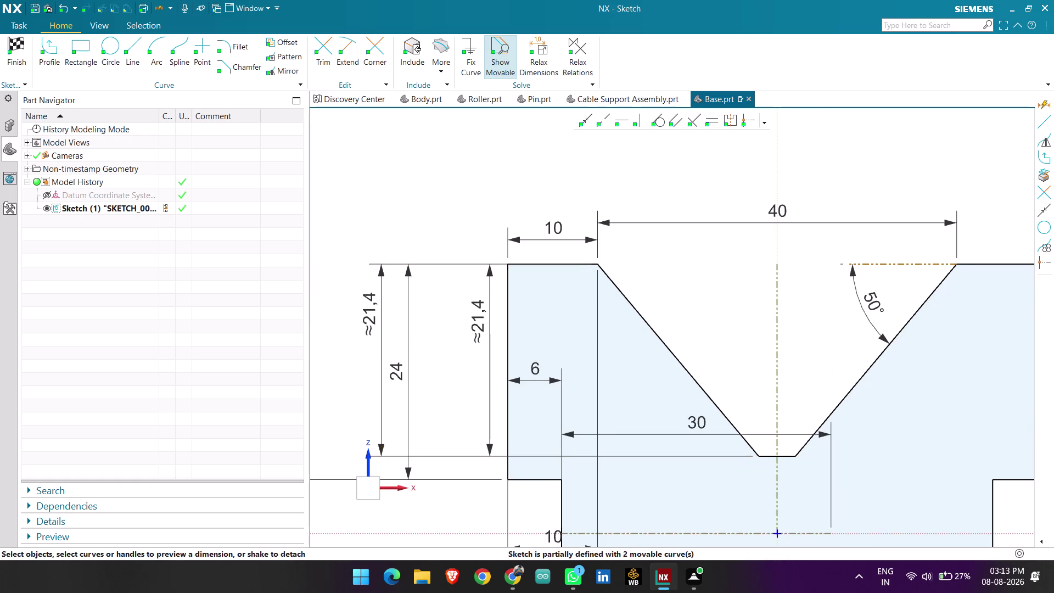
click(376, 319)
key(Delete)
scroll(down, 3)
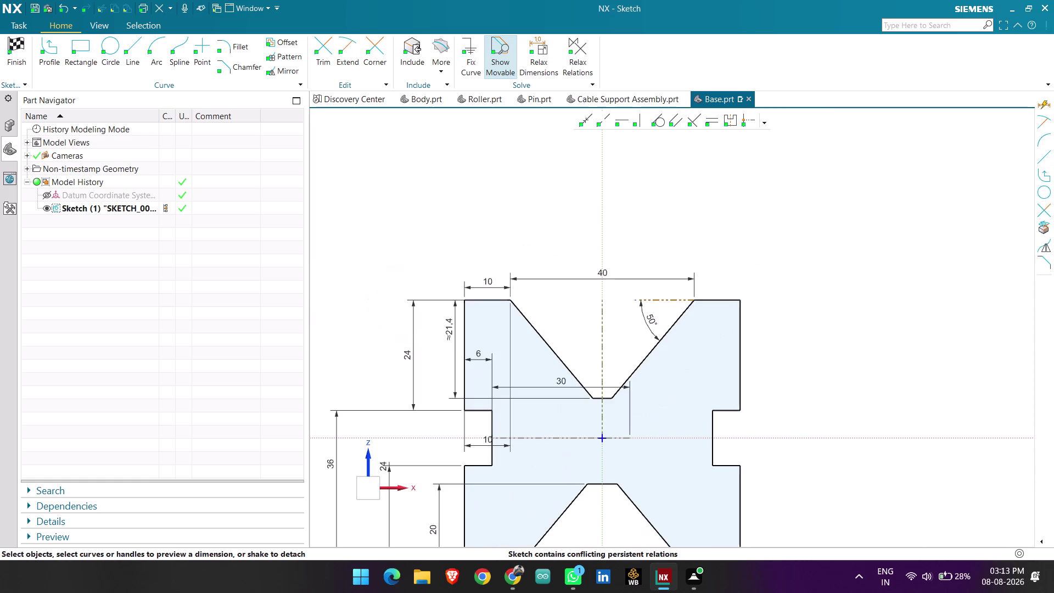
click(323, 52)
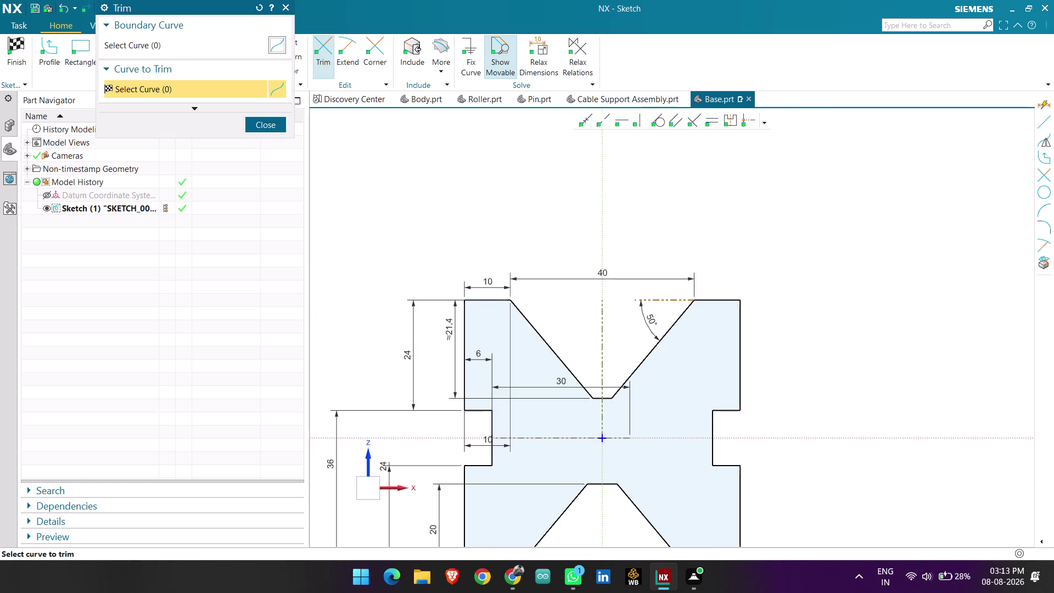
Paint-trim away all curves in the upper half of the sketch.
drag(386, 348, 794, 372)
drag(723, 384, 723, 414)
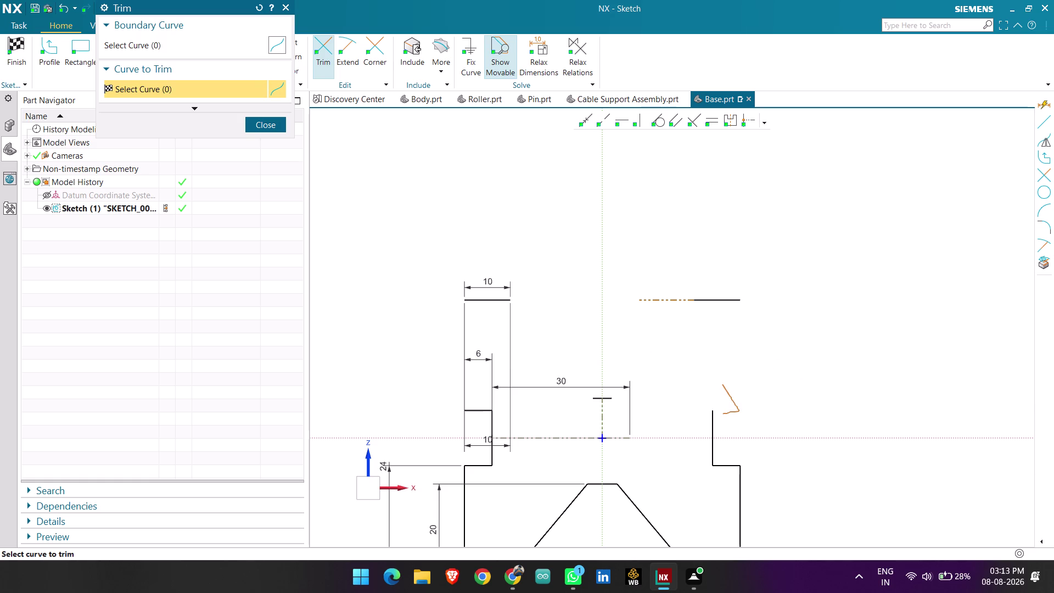
drag(724, 415, 678, 300)
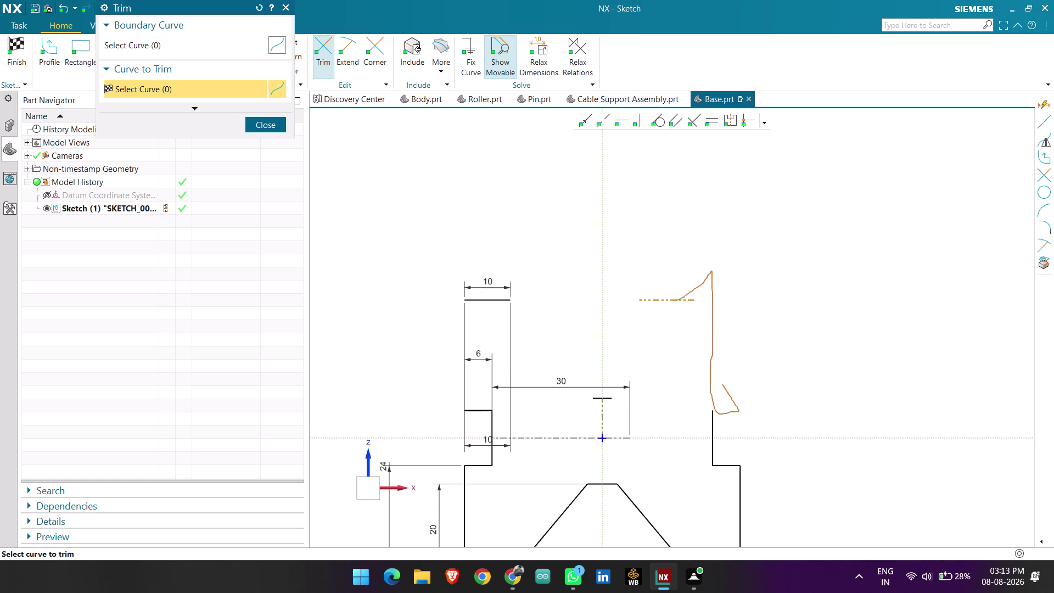
drag(678, 300, 477, 351)
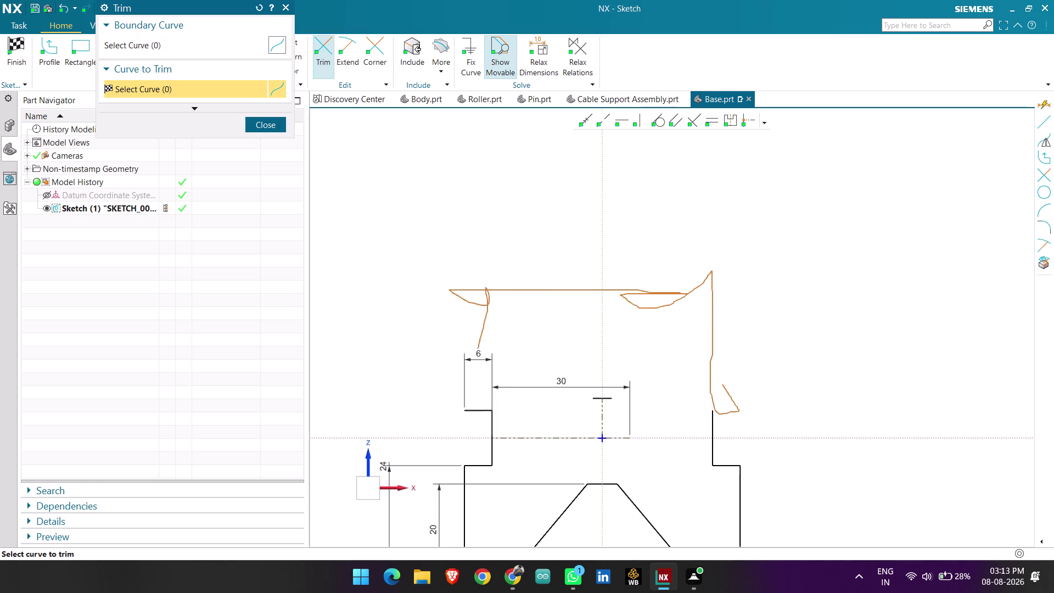
drag(478, 351, 482, 416)
drag(482, 415, 618, 392)
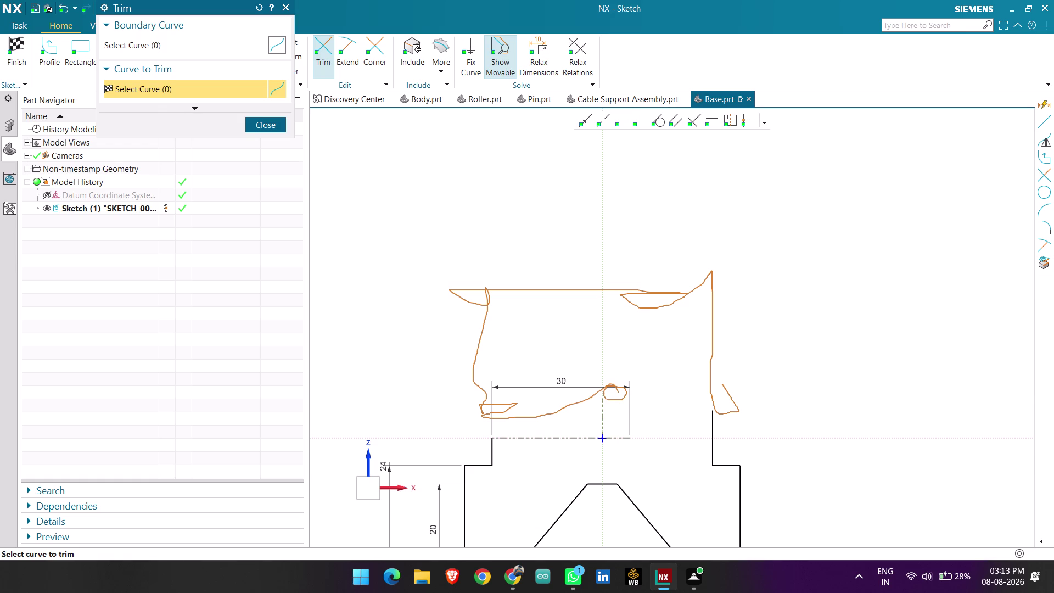
drag(618, 393, 582, 374)
click(276, 135)
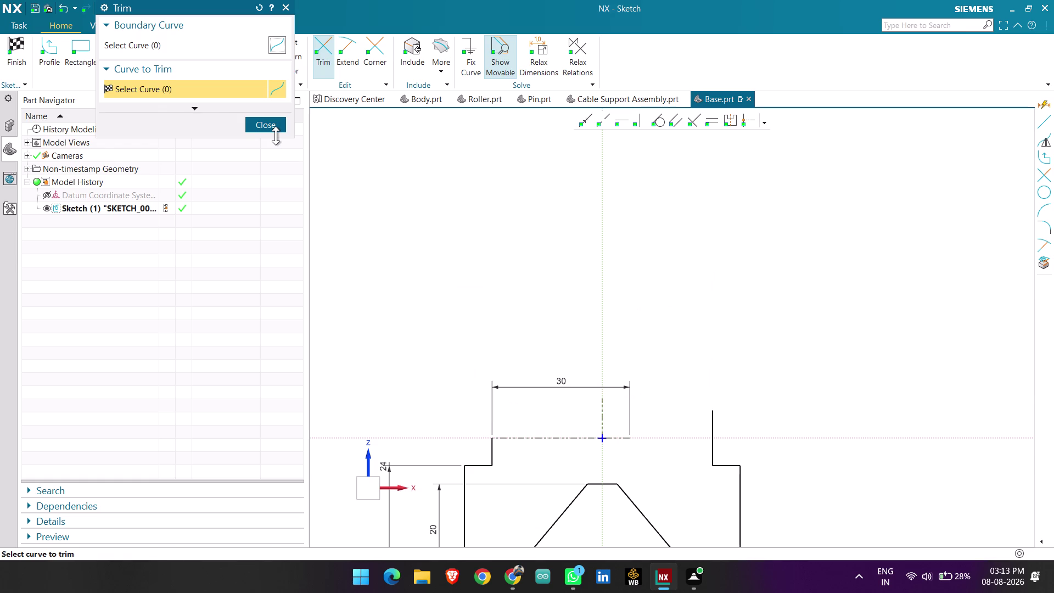
click(272, 130)
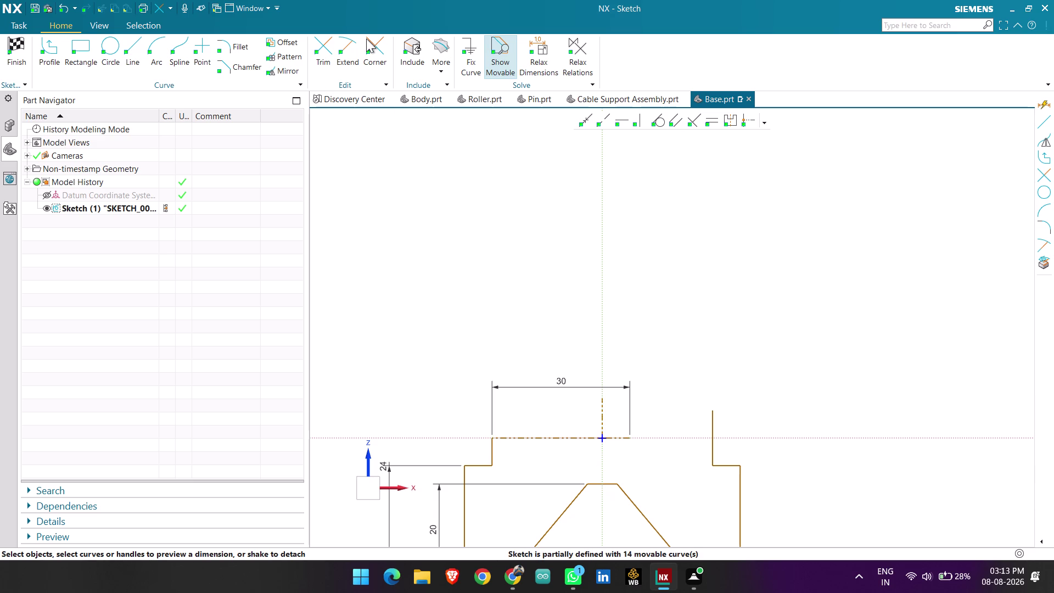
Extend the centre line to the right edge and trim the leftover stub.
click(348, 51)
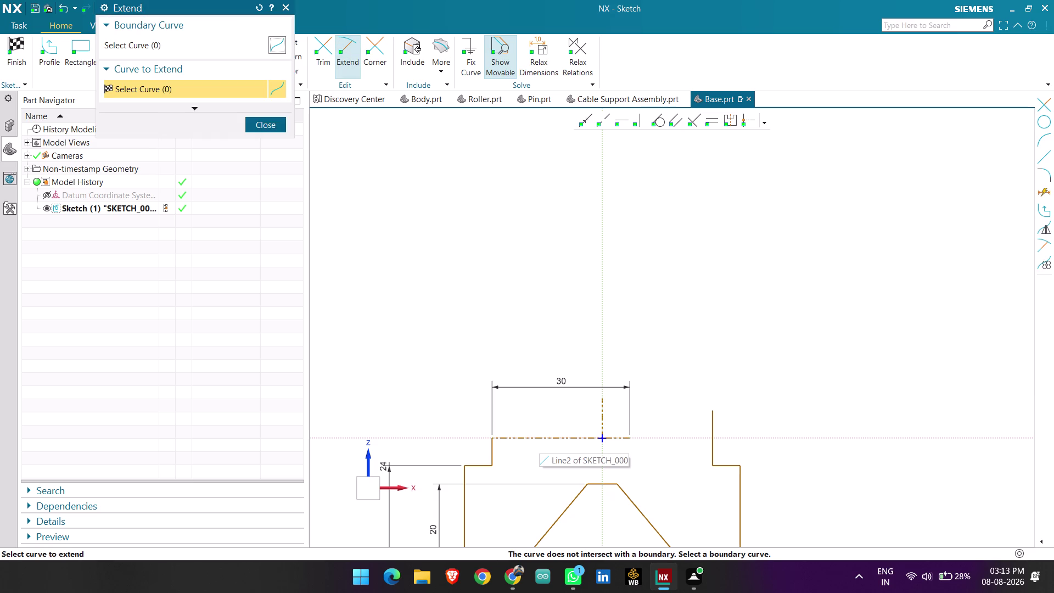
click(623, 440)
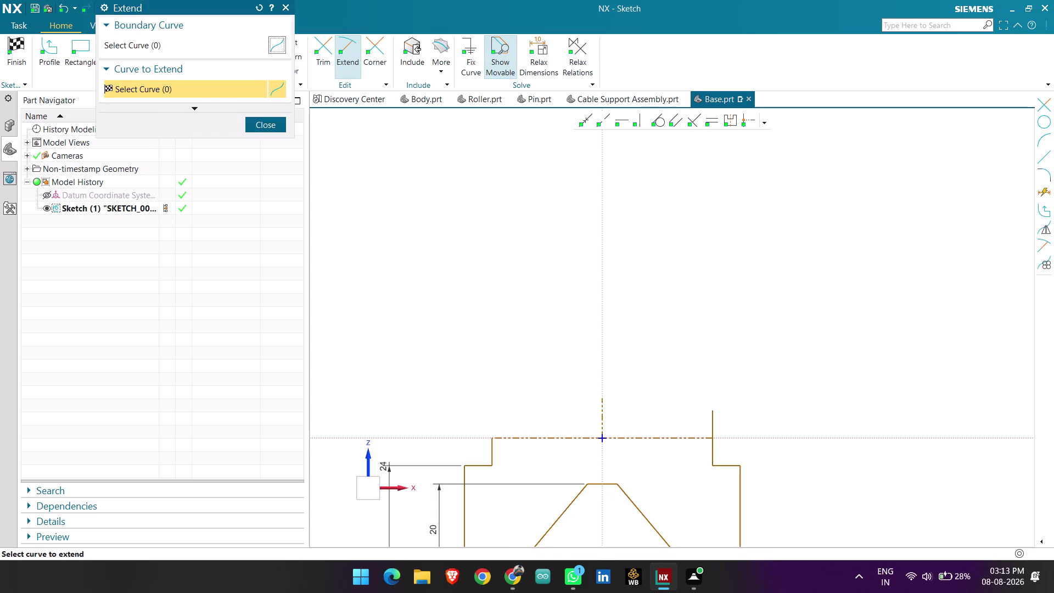
click(250, 120)
click(320, 41)
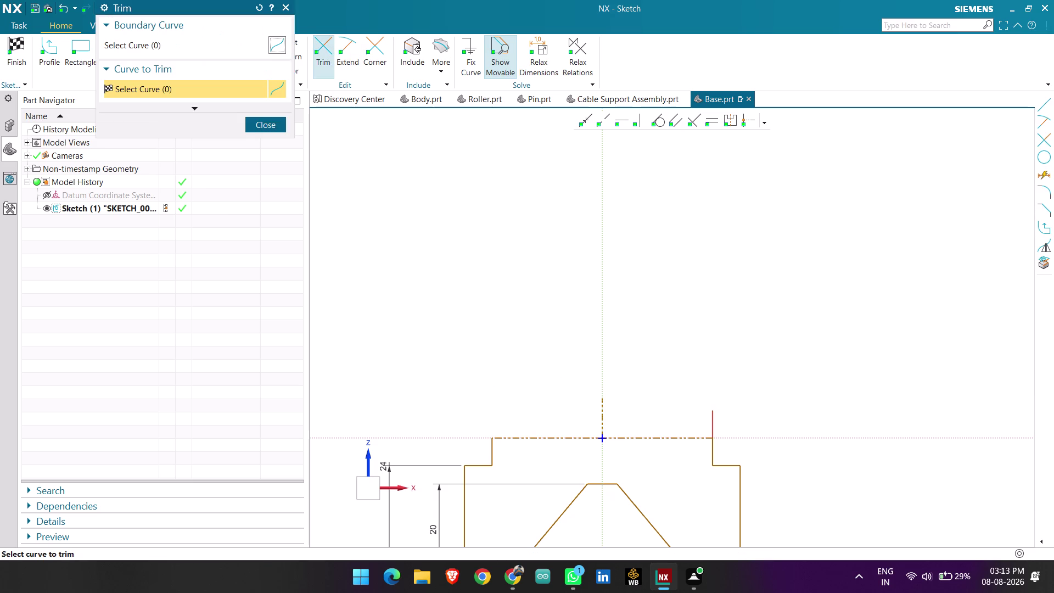
click(717, 423)
click(277, 125)
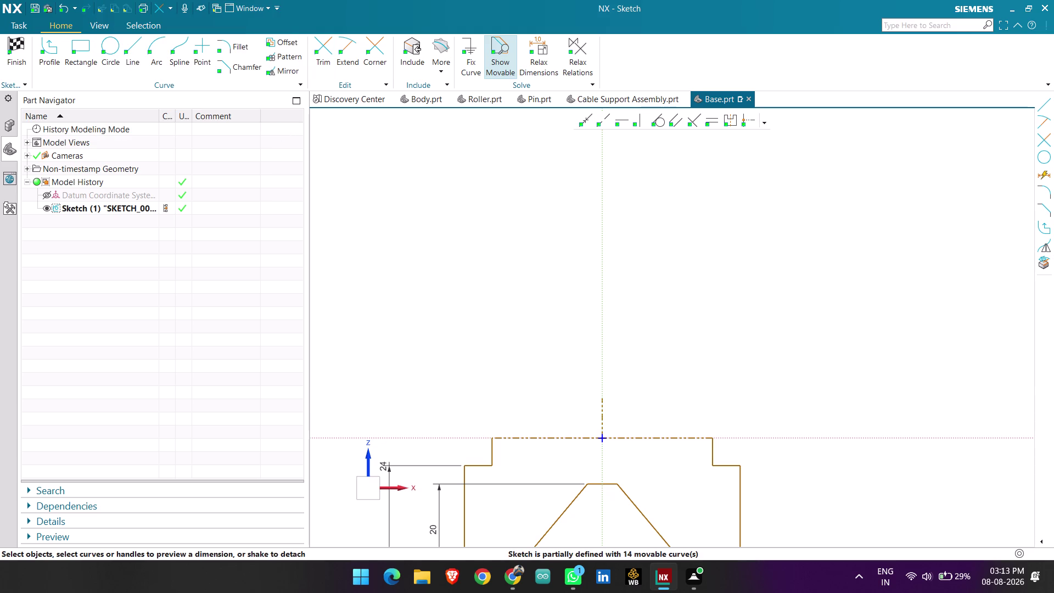
scroll(down, 3)
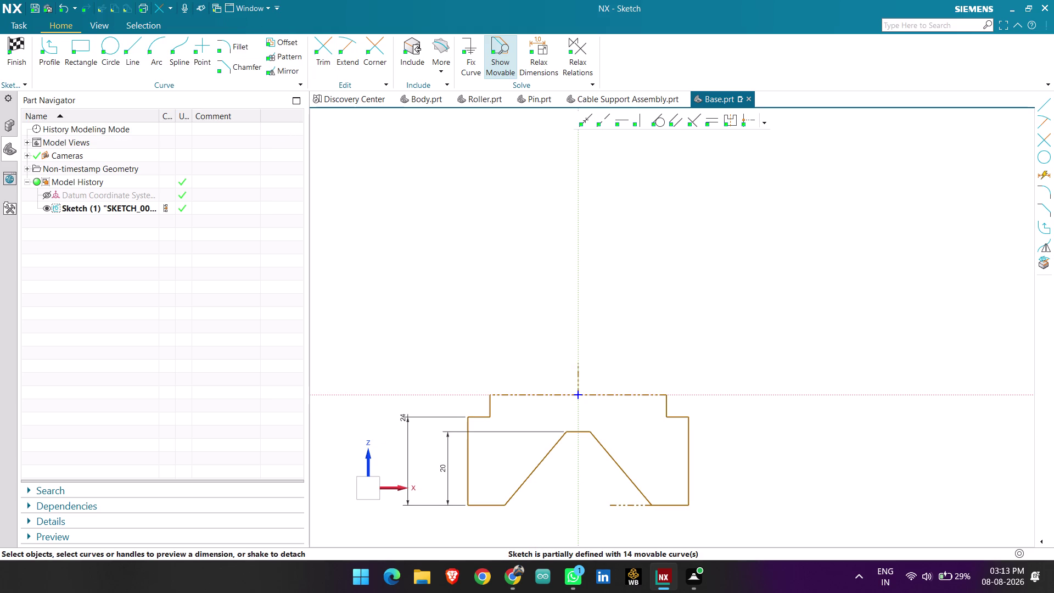
click(281, 68)
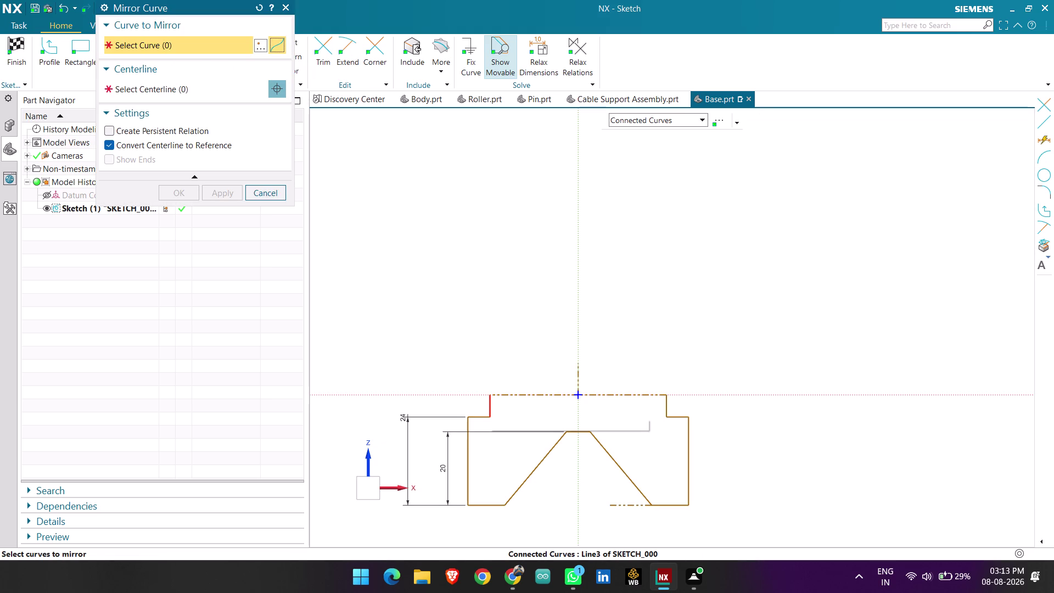
Mirror the lower-half curves across the horizontal centre line.
click(491, 408)
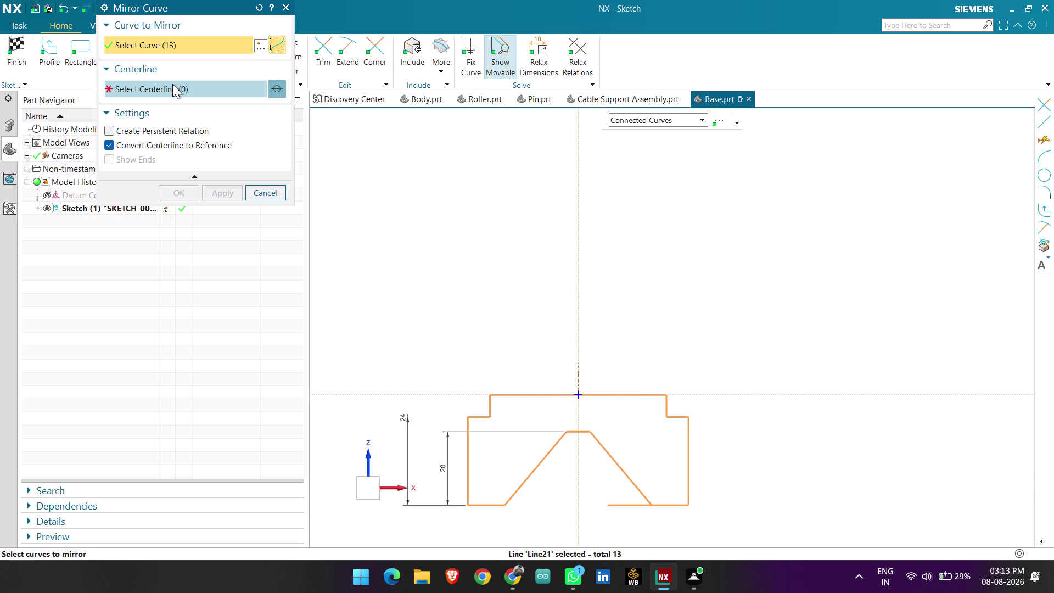
click(173, 84)
click(541, 392)
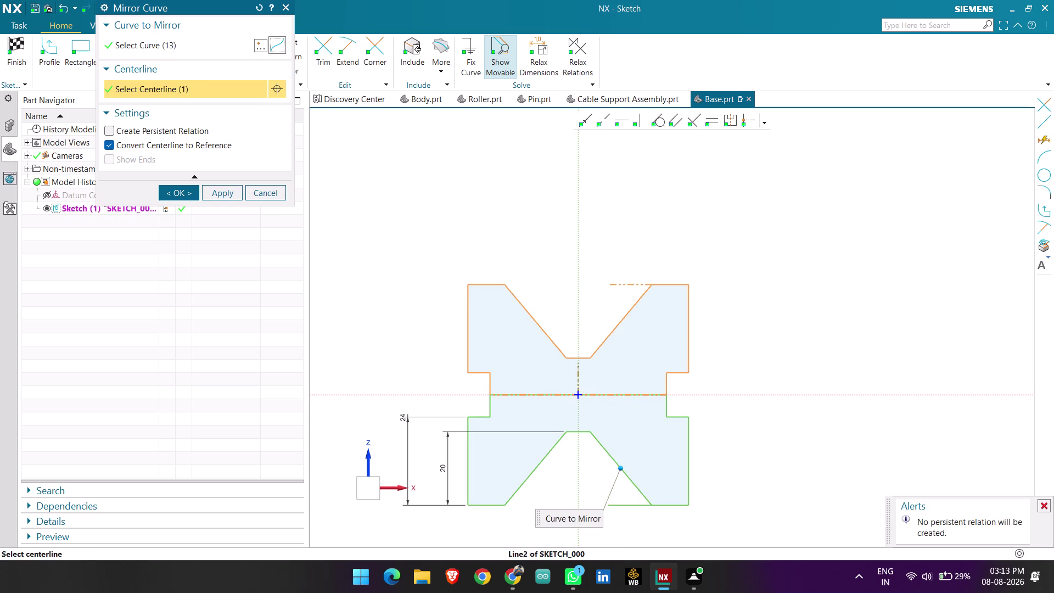
click(174, 192)
scroll(down, 3)
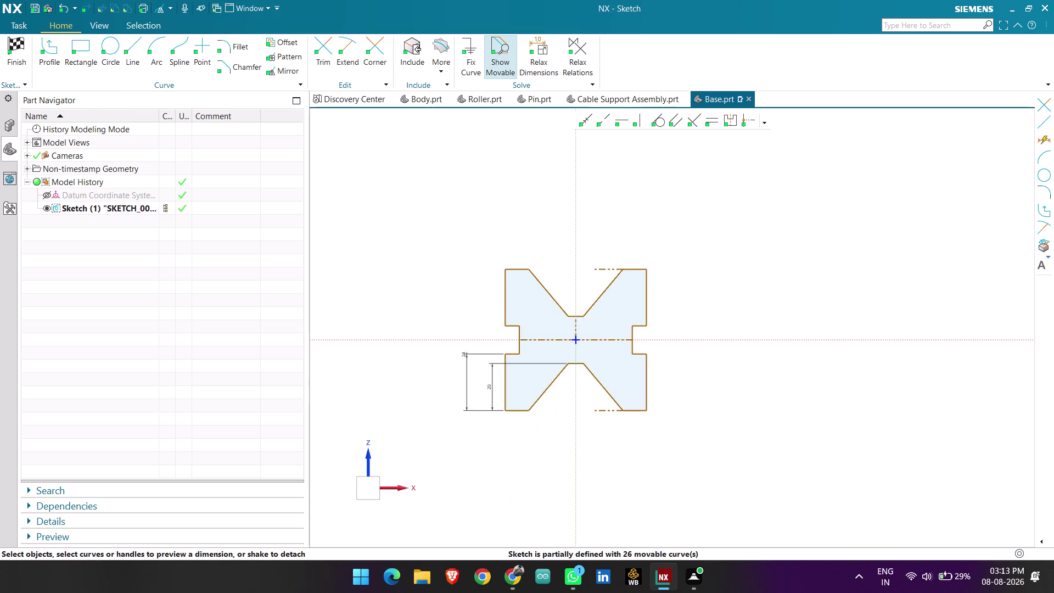
scroll(up, 3)
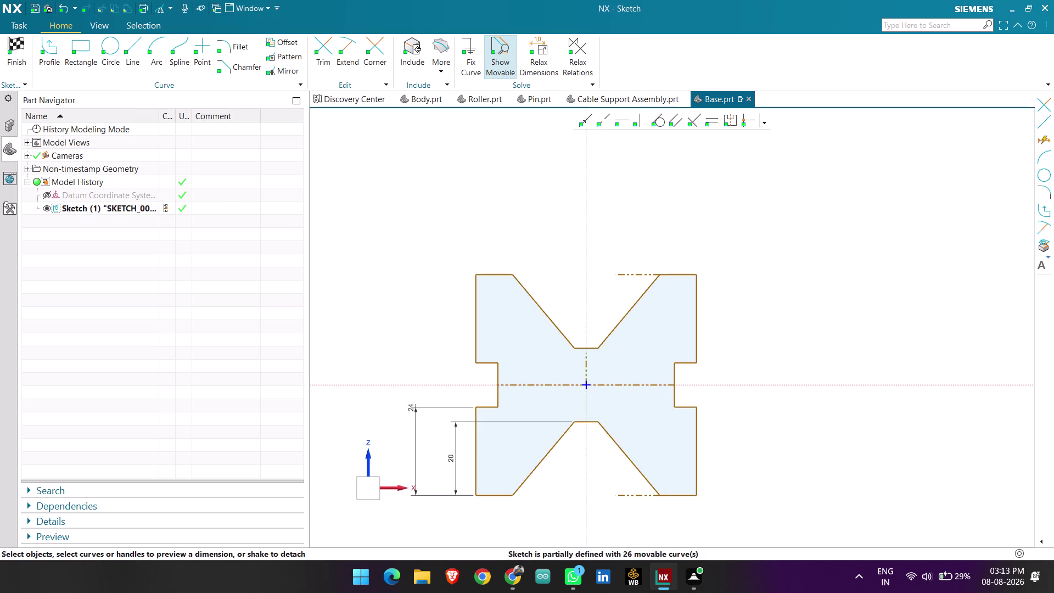
Add the 20 depth dimension to the upper V-groove.
click(617, 329)
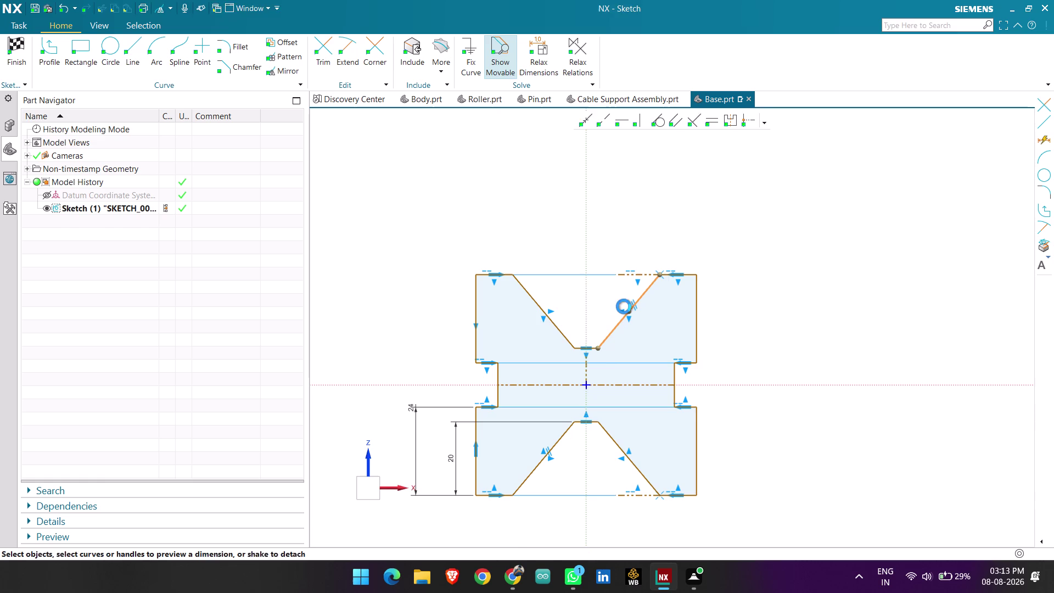
drag(588, 311, 742, 309)
click(742, 309)
click(804, 305)
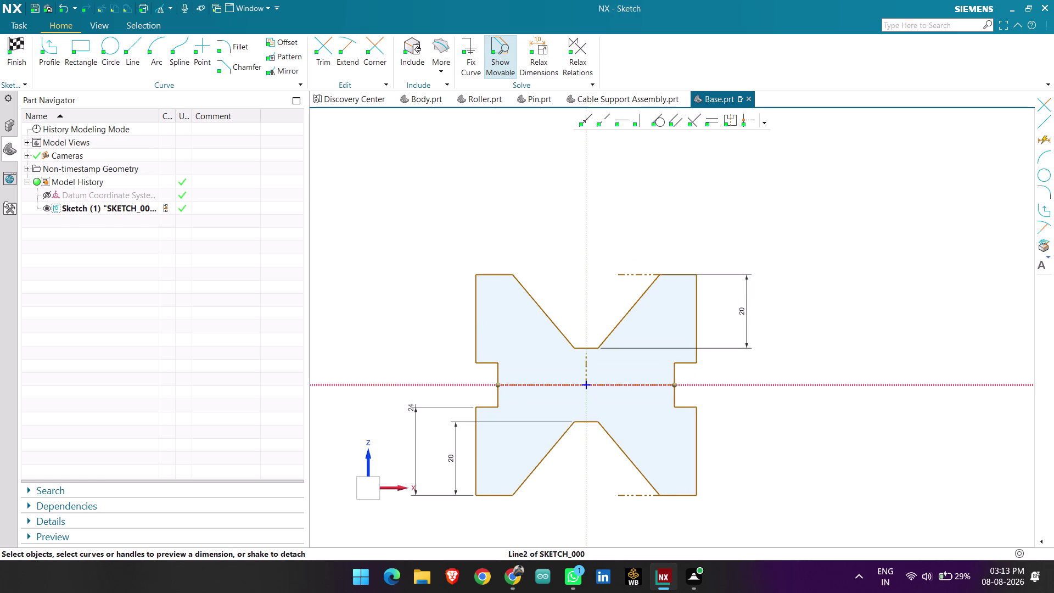
Add a 24 height on the upper left and a 10 top-flat width dimension.
scroll(up, 3)
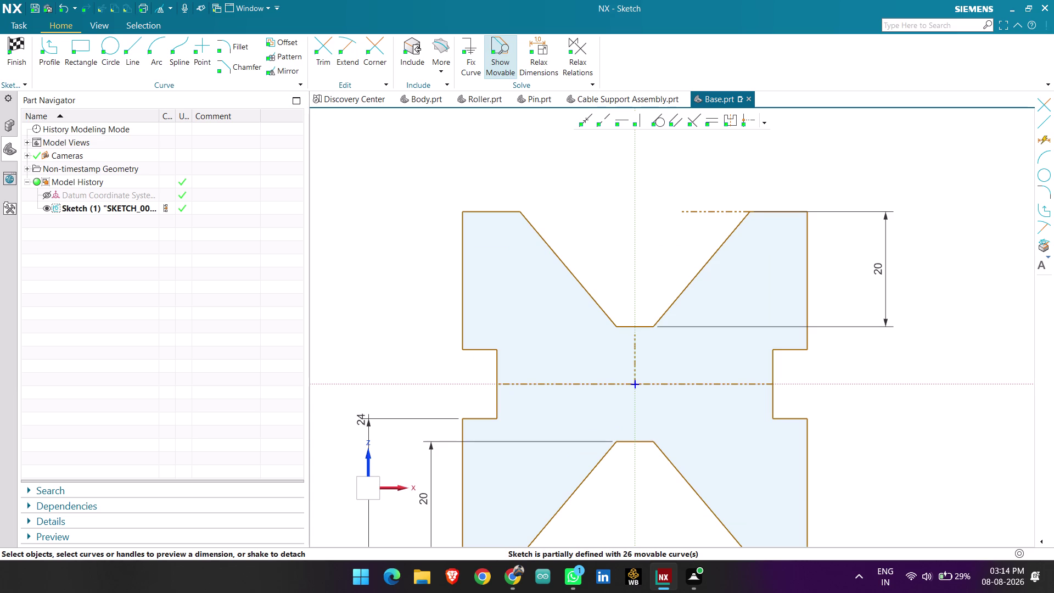
scroll(down, 3)
click(470, 243)
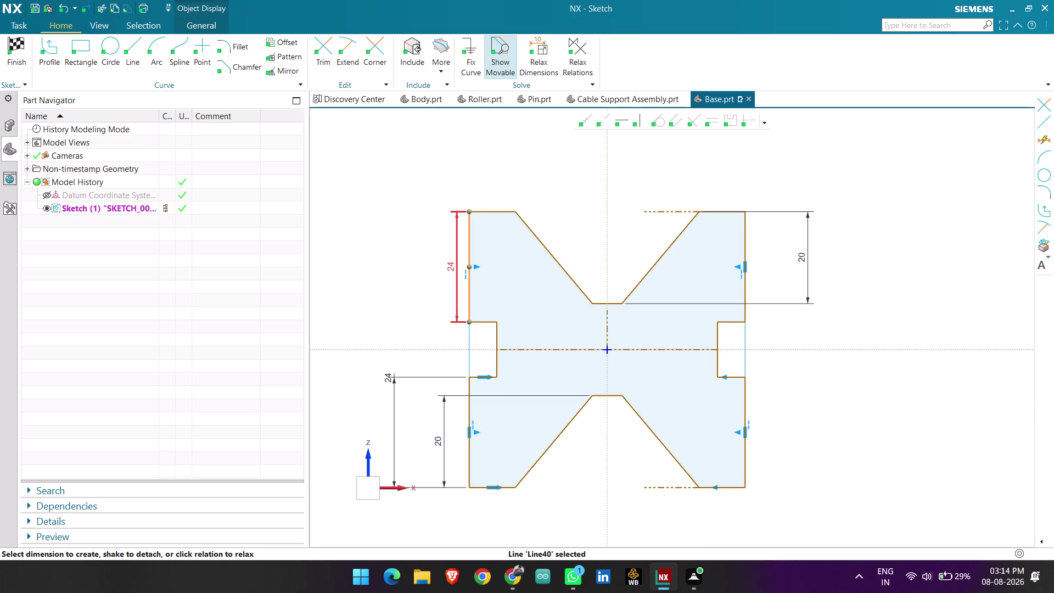
click(449, 267)
click(408, 259)
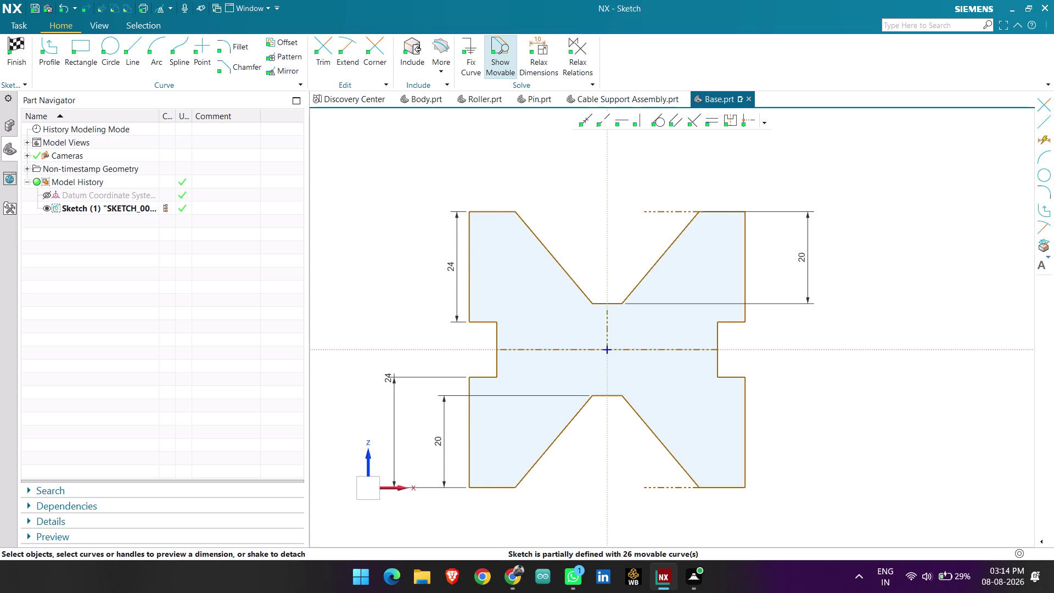
click(491, 211)
click(491, 191)
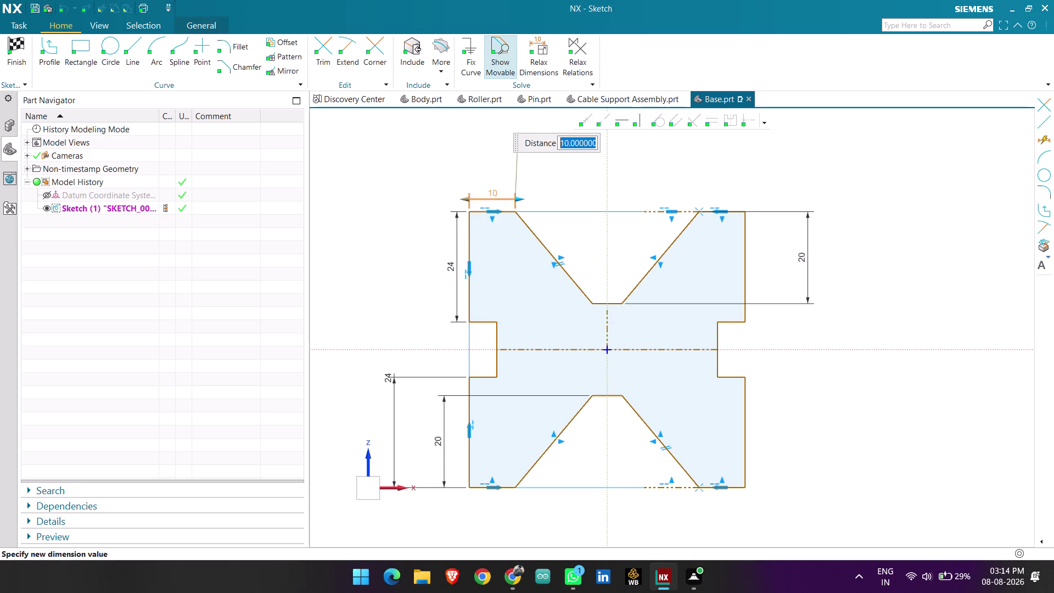
click(449, 173)
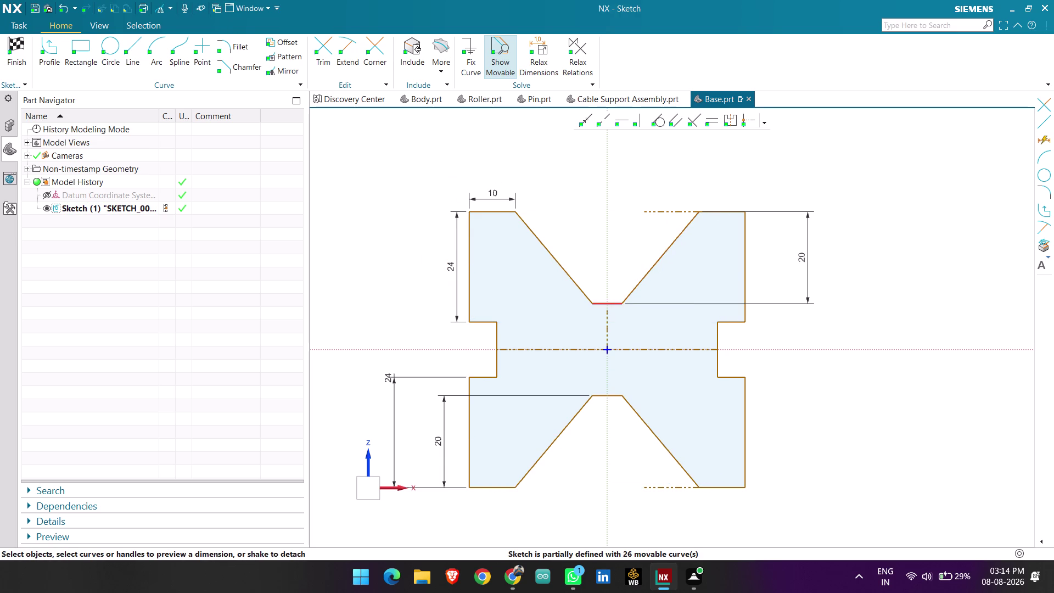
Add the ≈6.4 groove-bottom width dimension and end dimensioning.
click(615, 303)
click(612, 287)
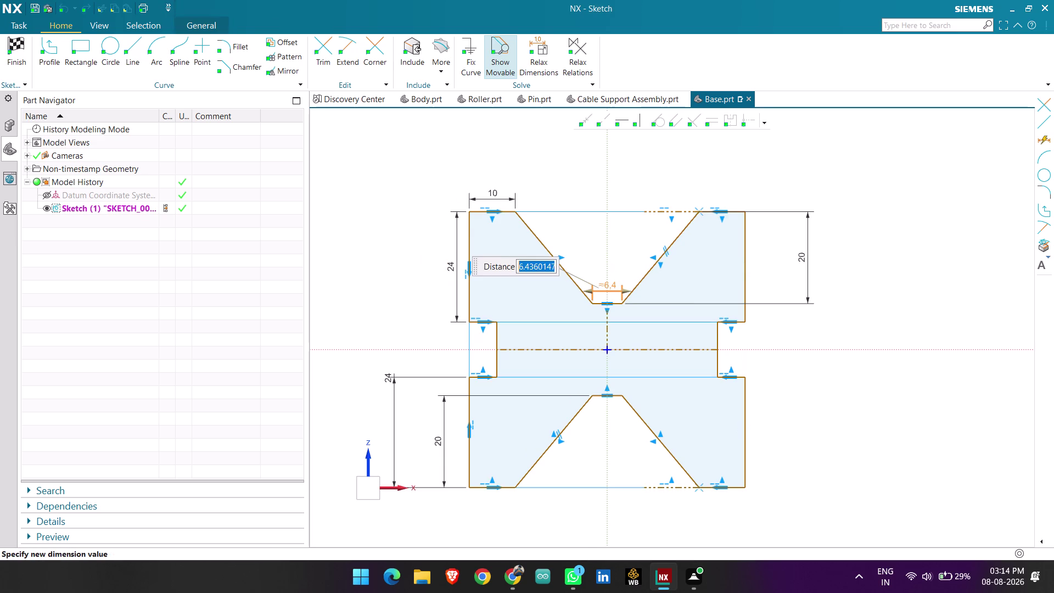
click(606, 239)
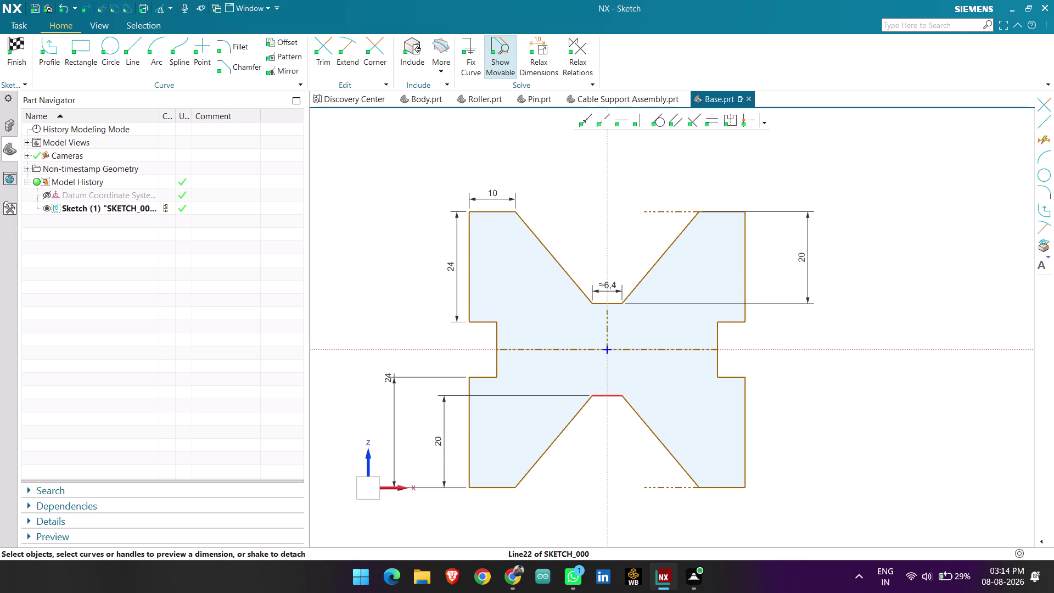
click(599, 395)
click(604, 407)
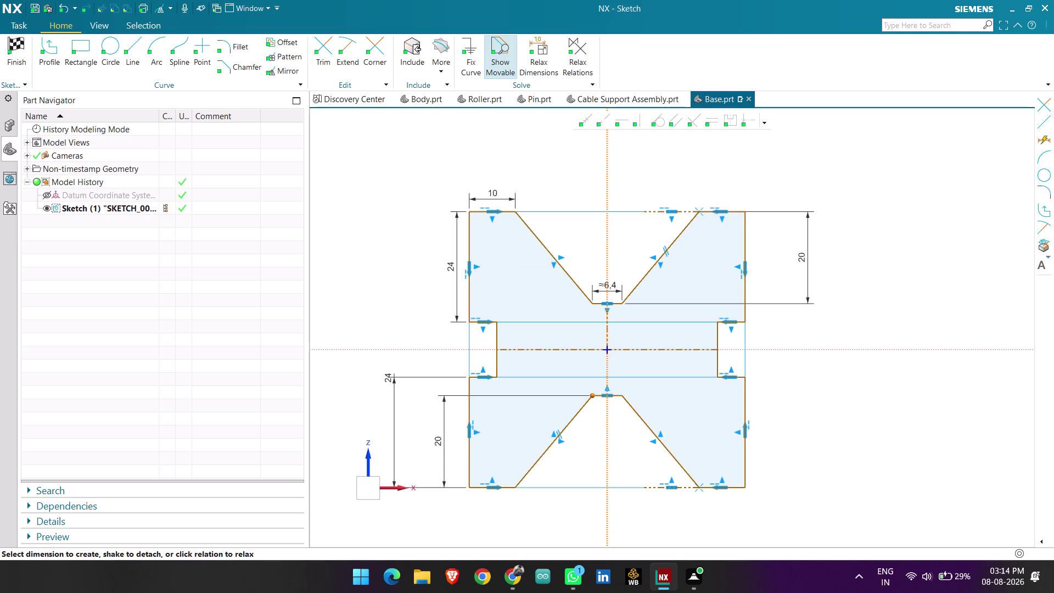
click(822, 321)
click(665, 188)
key(Escape)
scroll(down, 3)
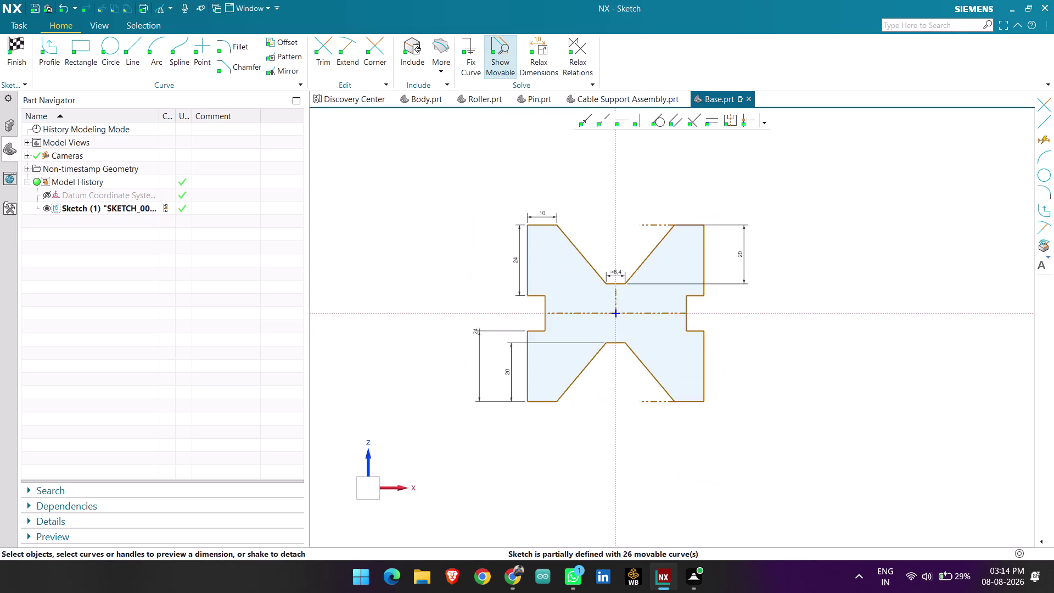
scroll(up, 3)
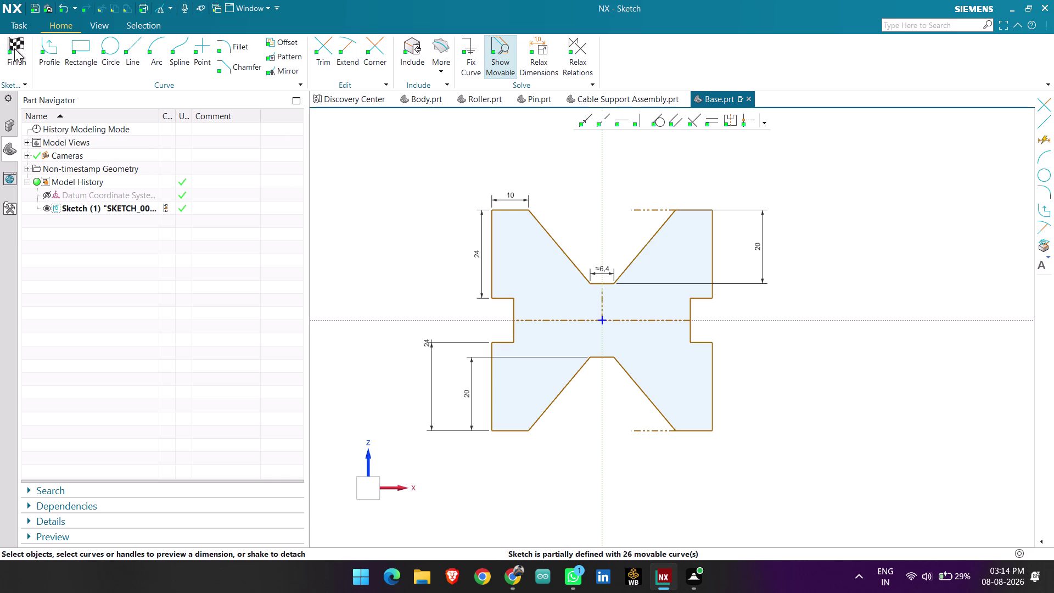
Exit the Base sketch back to Modeling and zoom the profile into view.
click(14, 48)
scroll(up, 3)
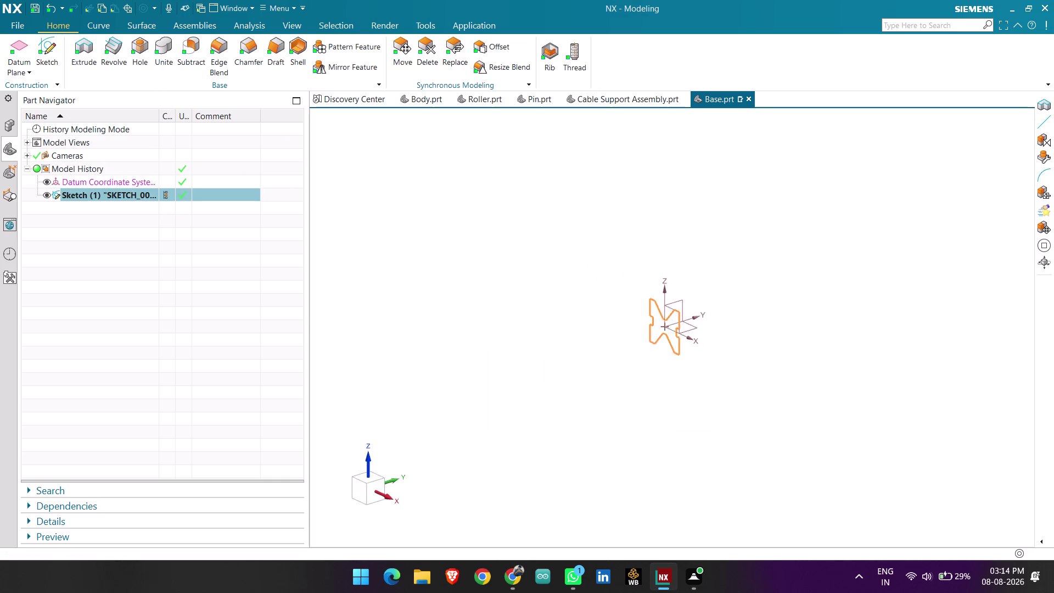
scroll(up, 3)
scroll(up, 3)
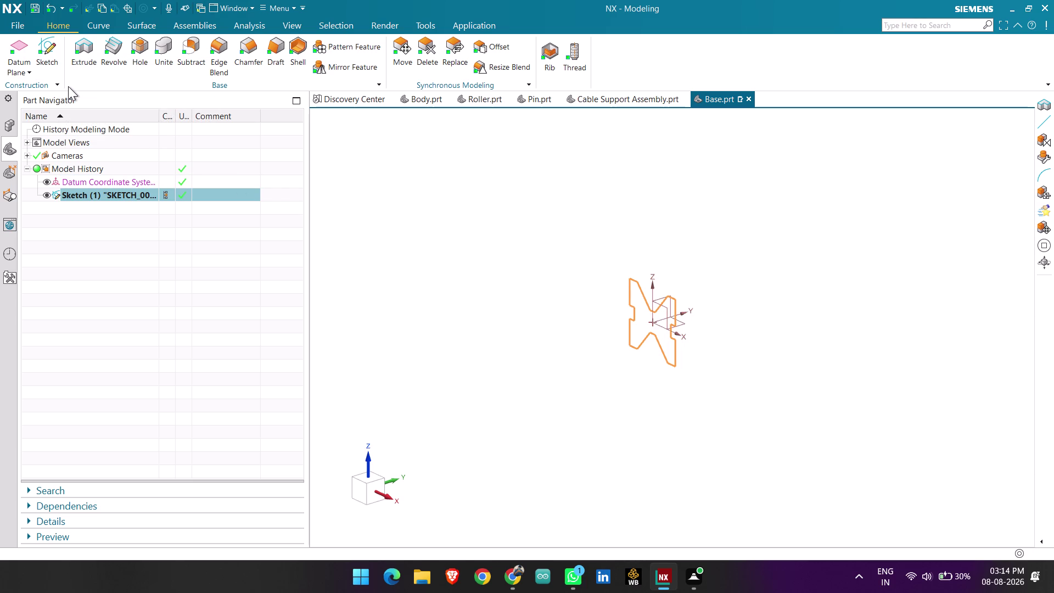
click(90, 50)
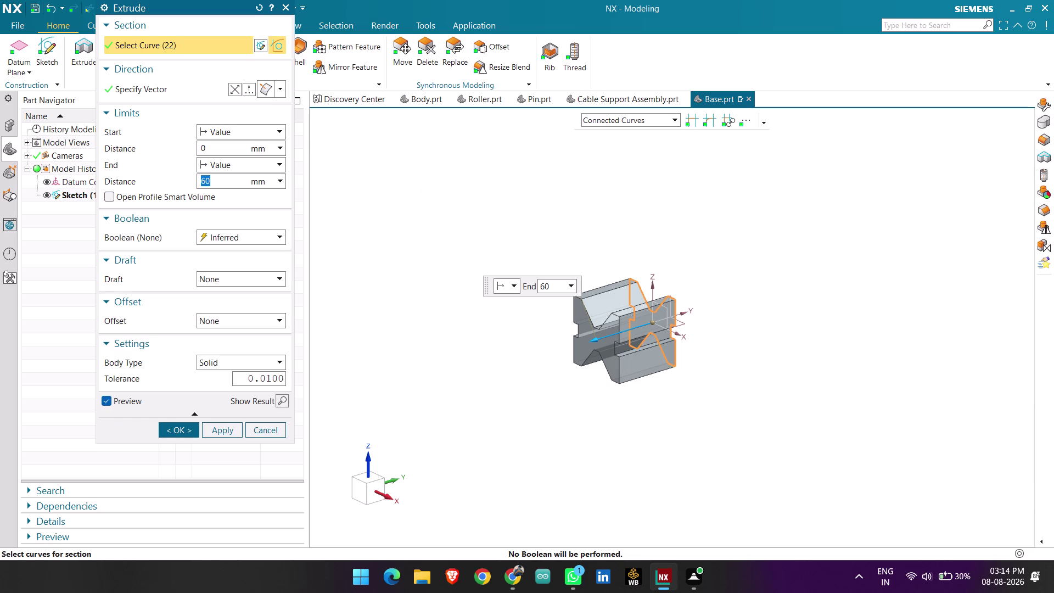
Set the extrusion distance to 100 with Symmetric Value limits.
key(BackSpace)
text(10)
text(0)
key(Return)
click(241, 135)
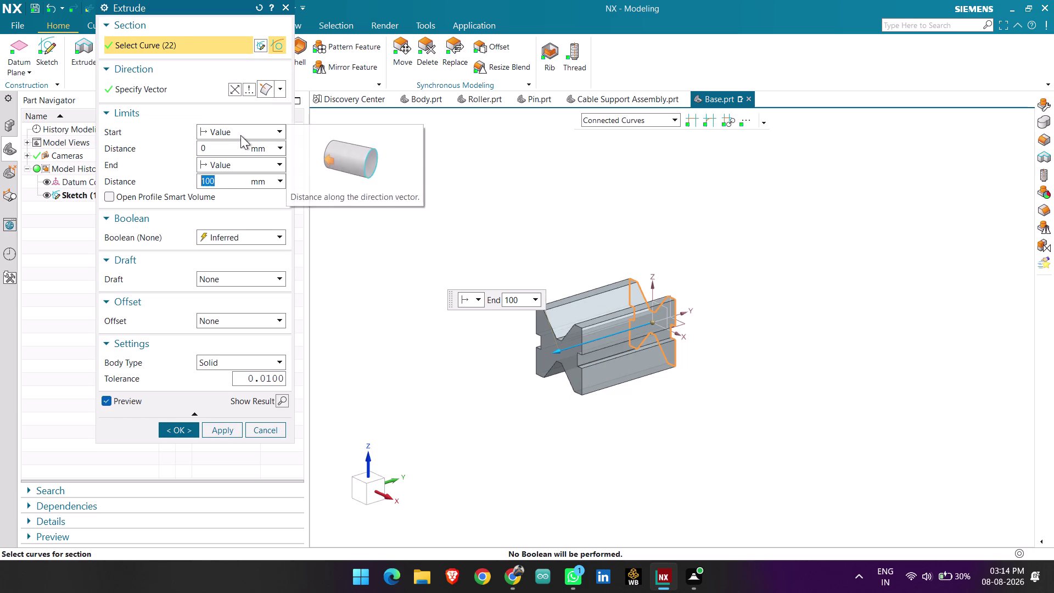
click(243, 155)
Orbit around the preview, accept the symmetric extrusion, and deselect the solid.
scroll(up, 3)
middle_drag(844, 399, 843, 398)
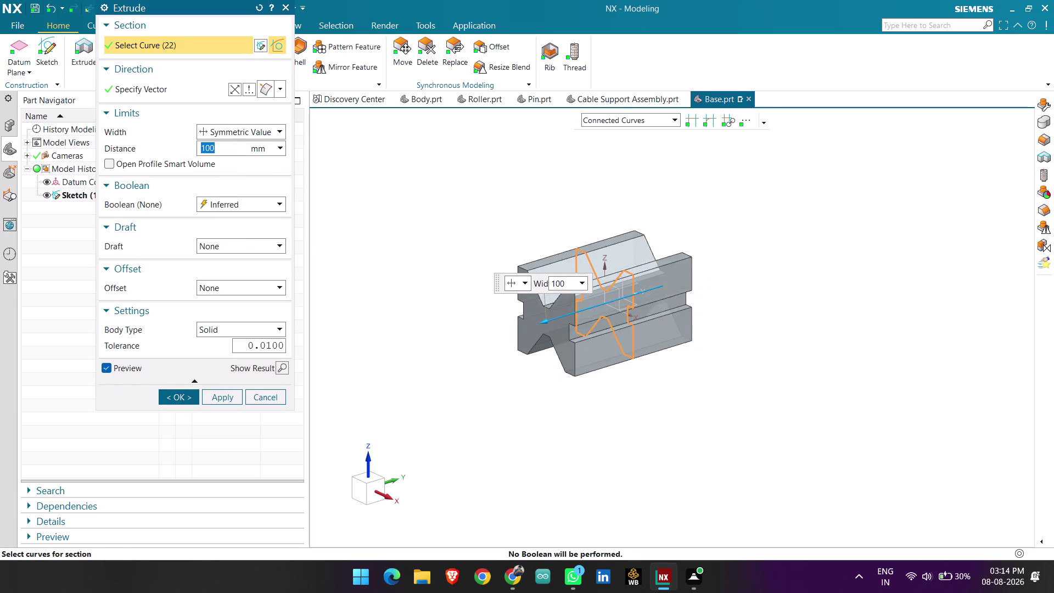
middle_drag(843, 398, 772, 405)
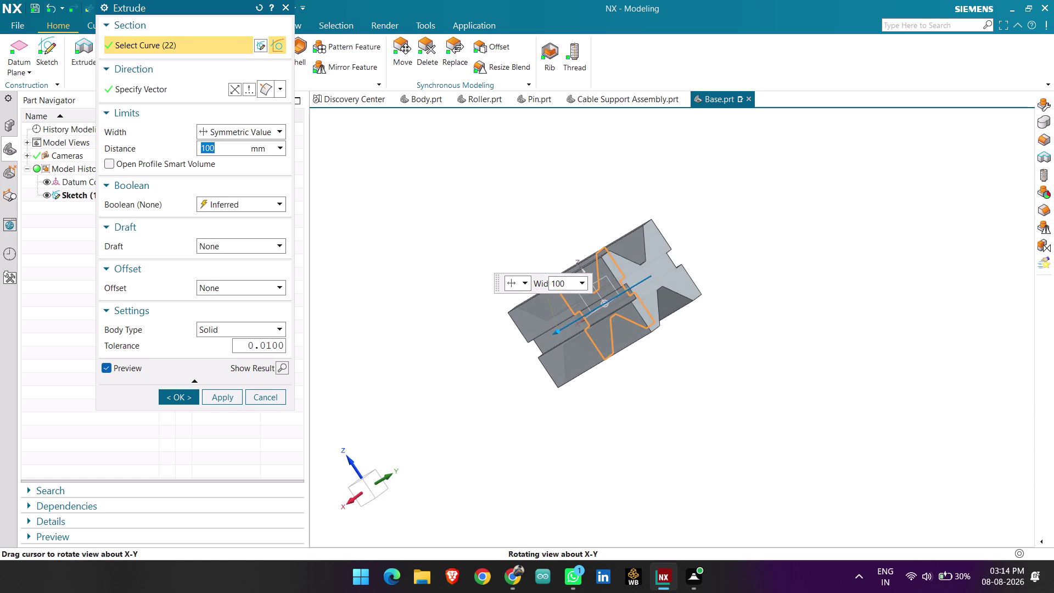
middle_drag(772, 405, 835, 370)
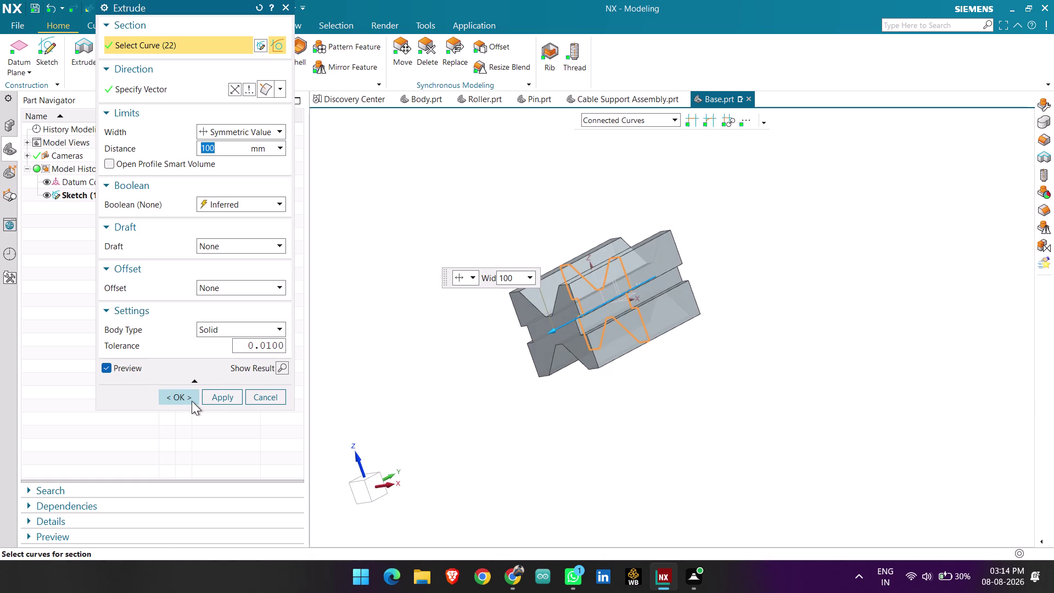
click(189, 399)
scroll(up, 3)
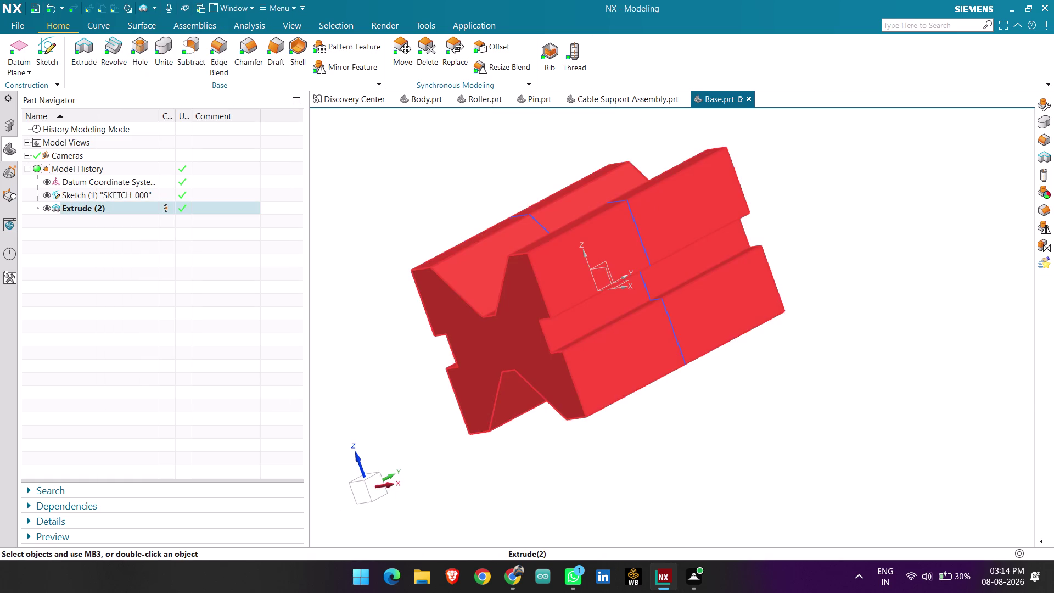
click(45, 192)
Assign Orange as the feature face colour of Extrude (2) and apply it.
scroll(down, 3)
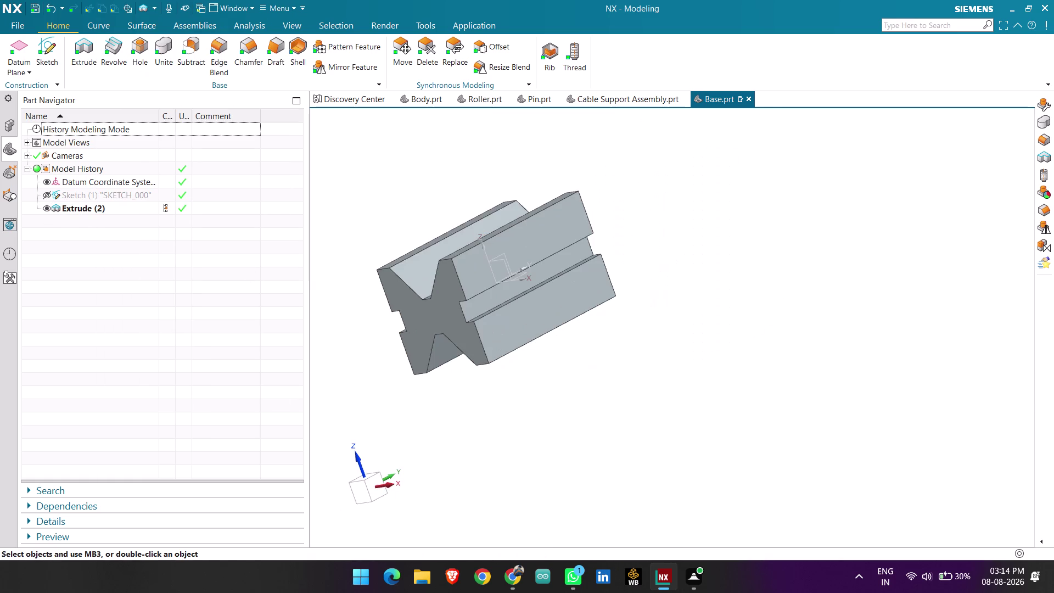
middle_drag(386, 342, 423, 330)
right_click(461, 313)
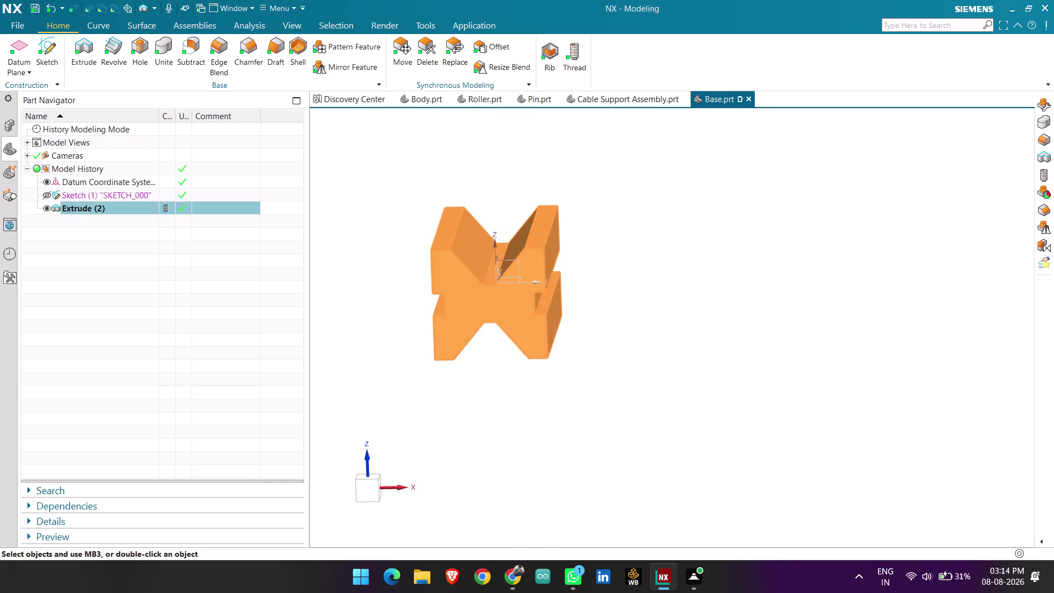
click(506, 381)
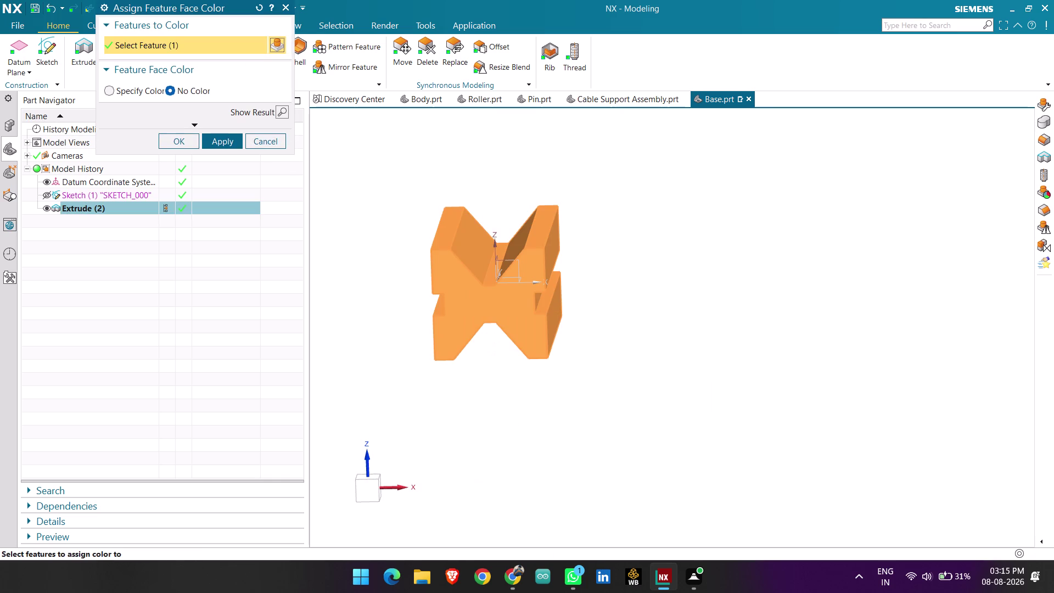
click(143, 89)
click(252, 100)
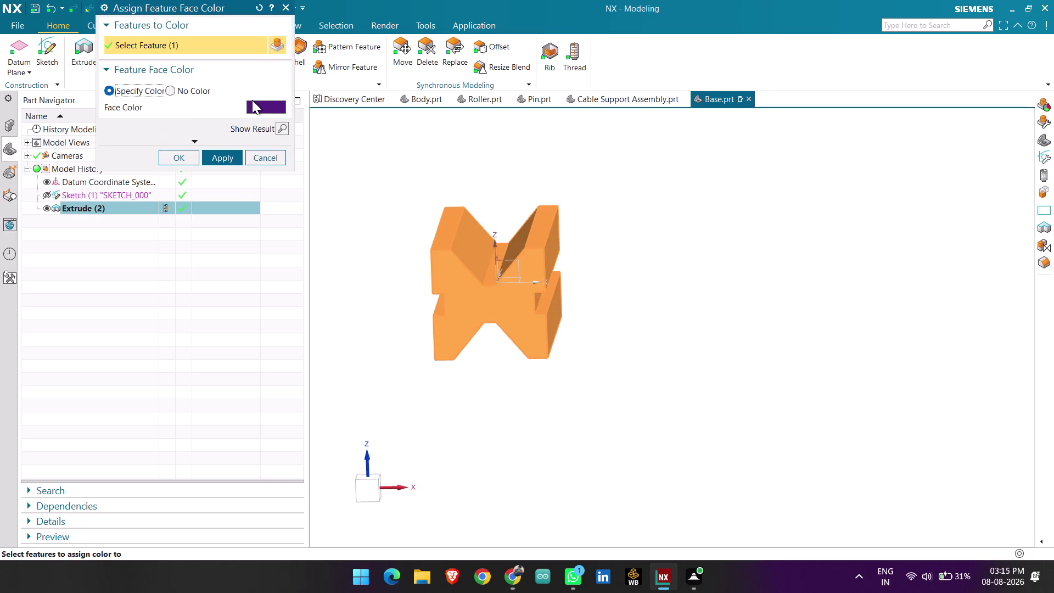
click(254, 106)
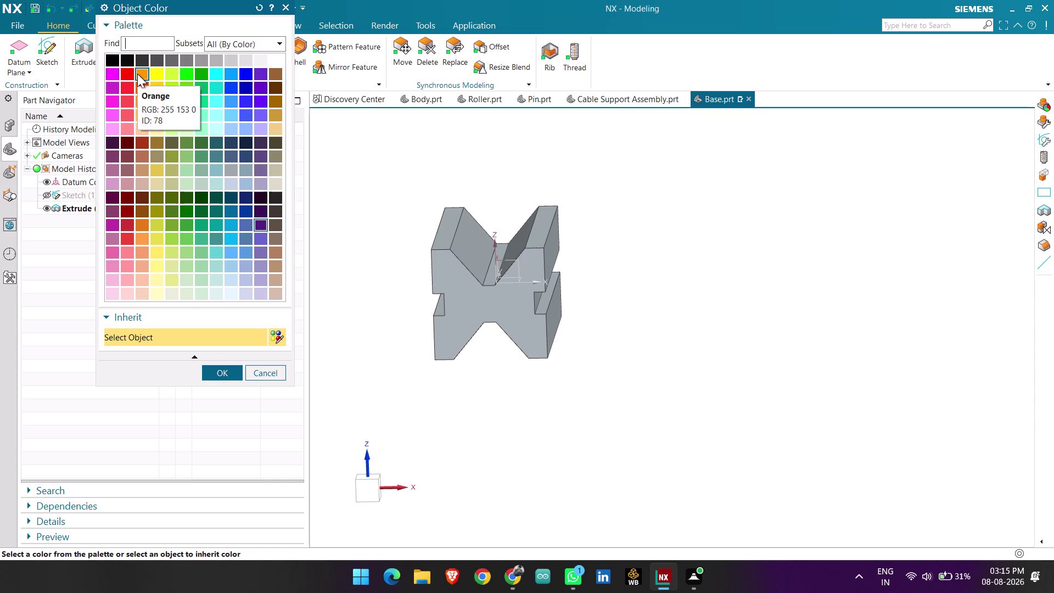
click(137, 100)
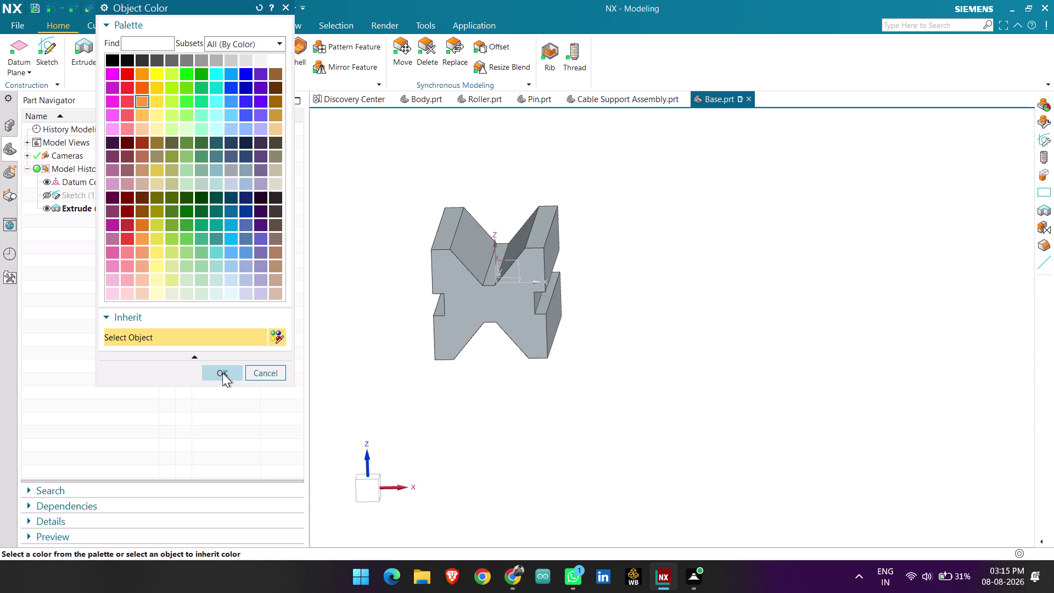
click(223, 373)
click(220, 152)
Orbit to check the colour, then switch to a darker orange shade.
scroll(down, 3)
middle_drag(586, 274, 505, 303)
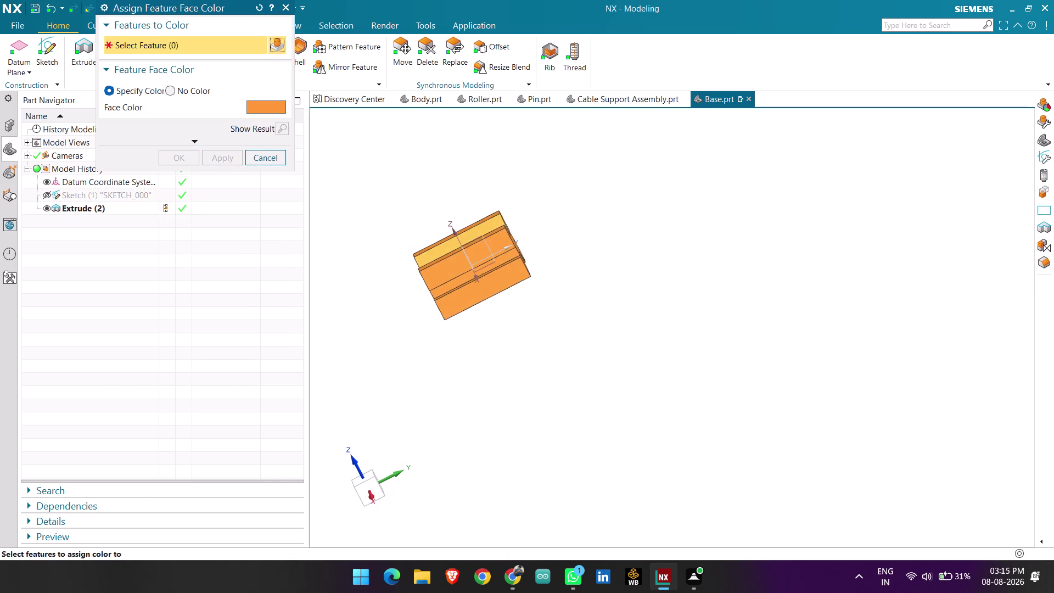
scroll(up, 3)
scroll(up, 3)
middle_drag(443, 299, 533, 287)
click(248, 109)
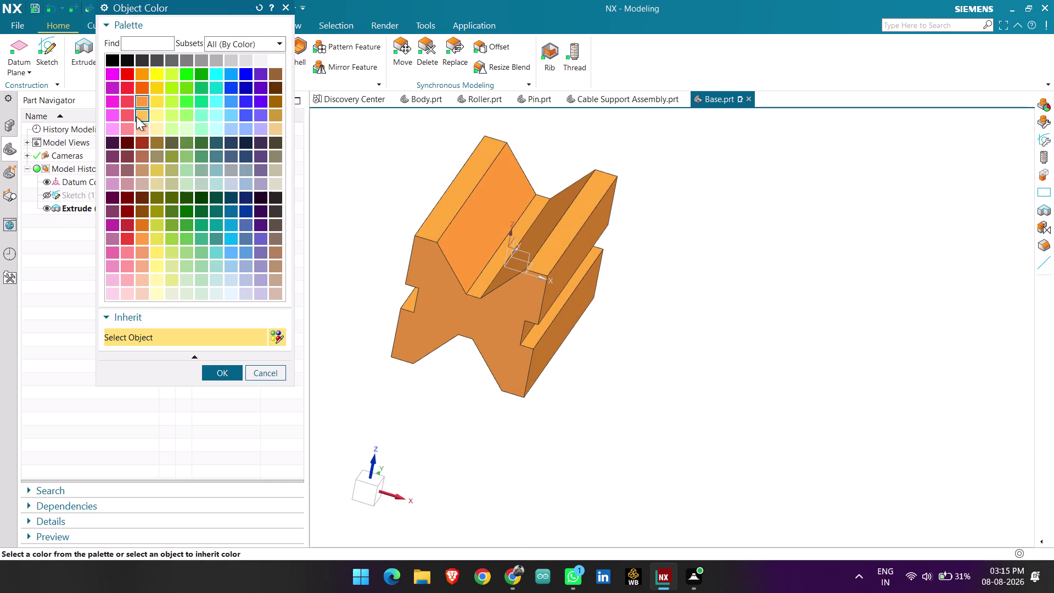
click(139, 92)
click(140, 226)
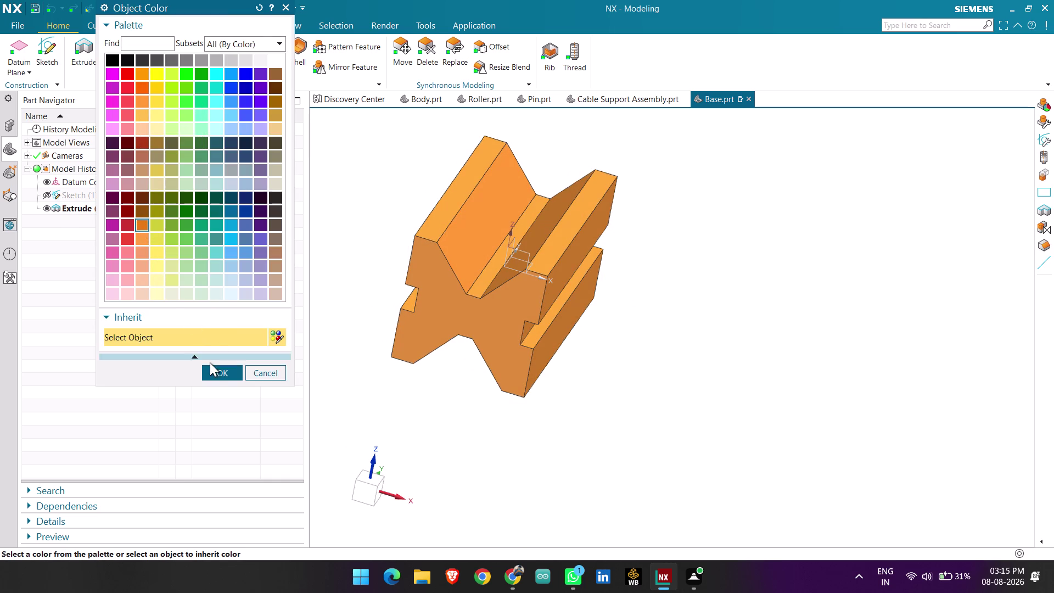
click(213, 369)
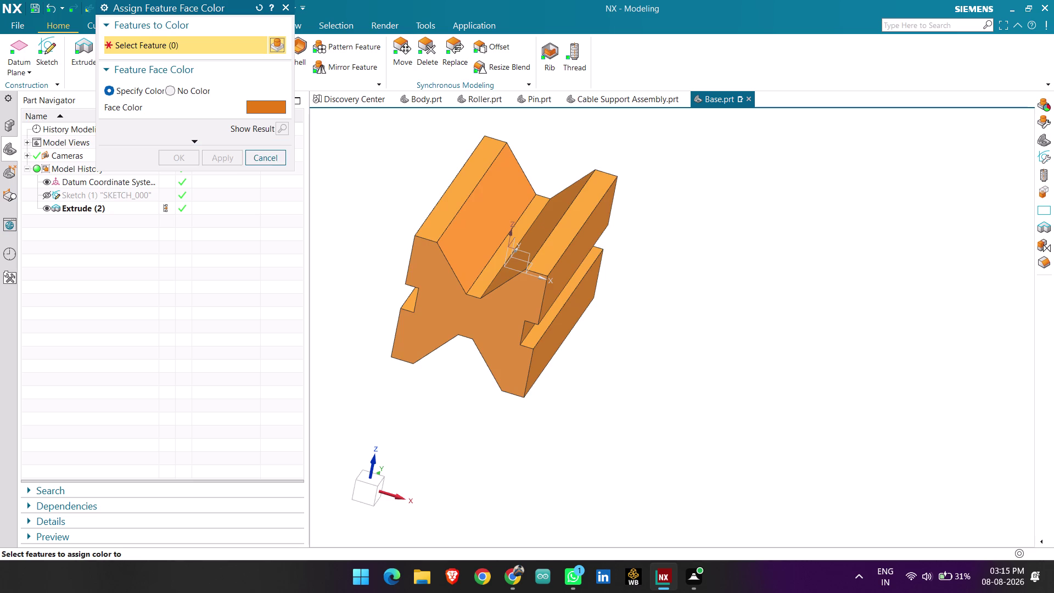
click(459, 268)
click(232, 155)
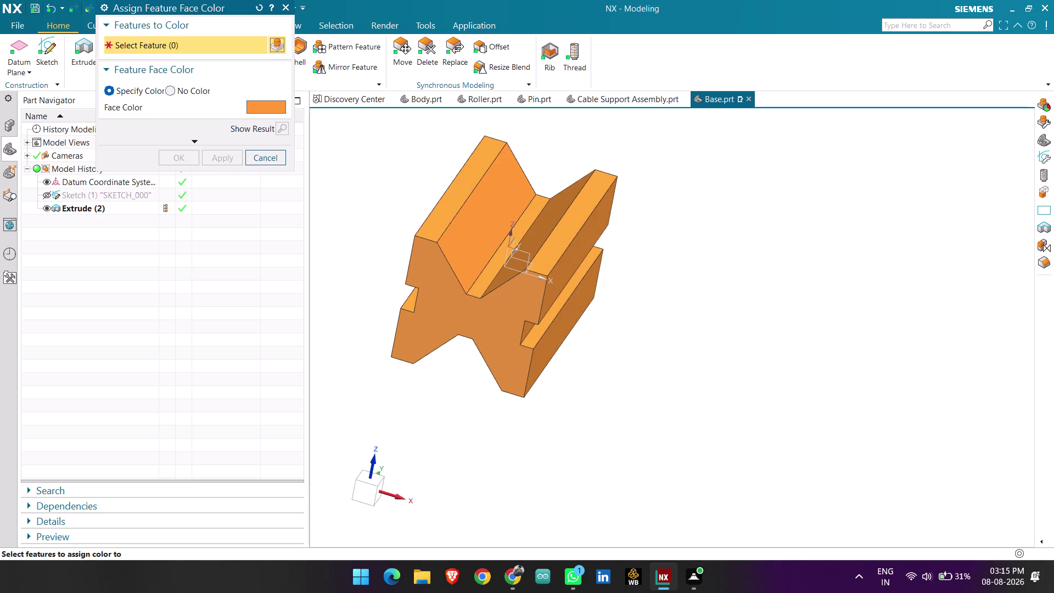
Pick the darker orange shade again and close the face colour dialog.
click(257, 116)
click(256, 108)
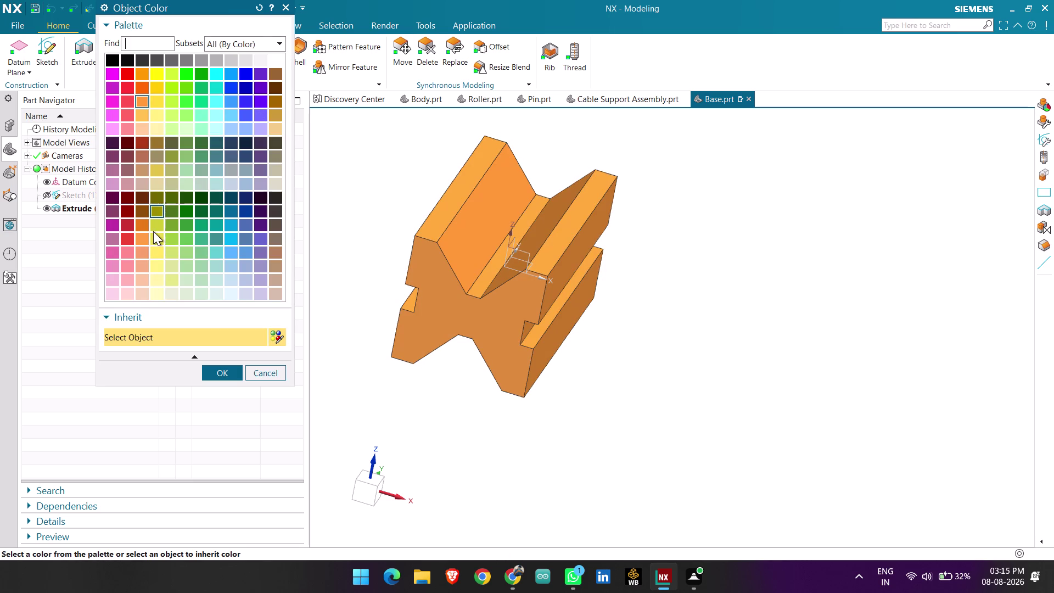
click(145, 225)
click(225, 368)
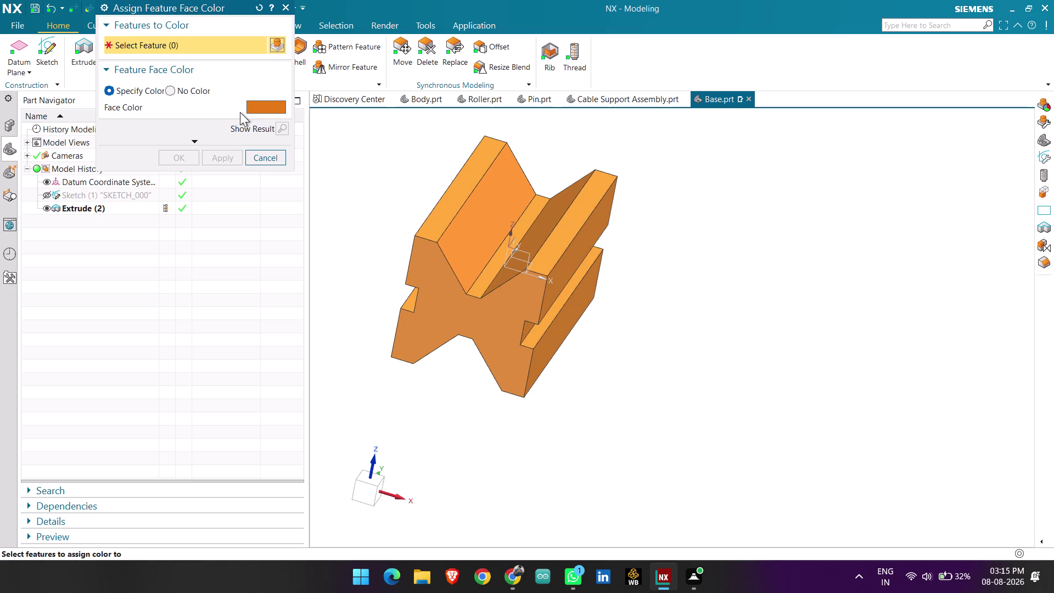
click(259, 156)
scroll(up, 3)
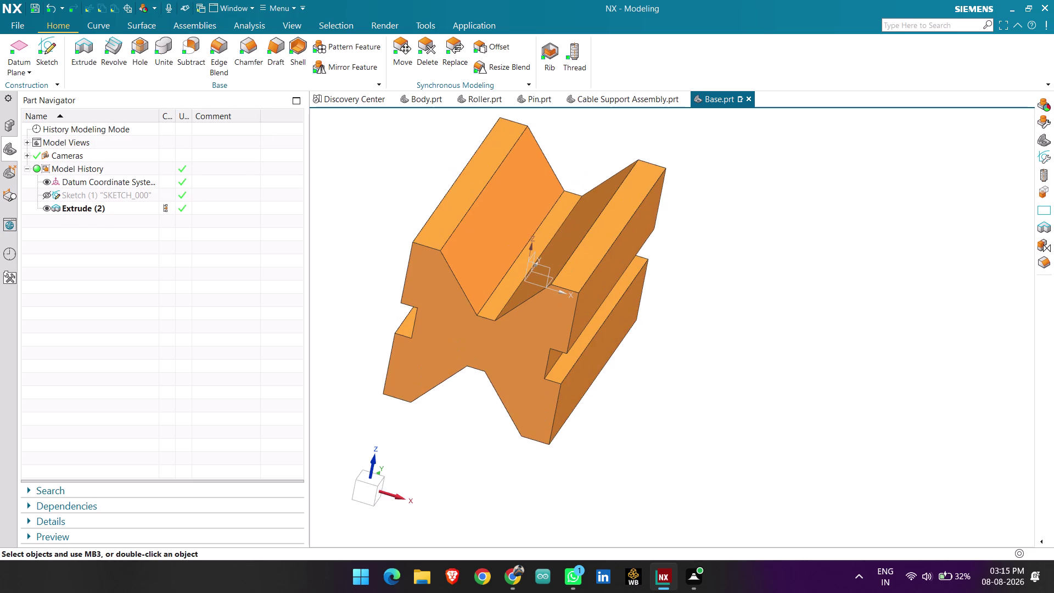